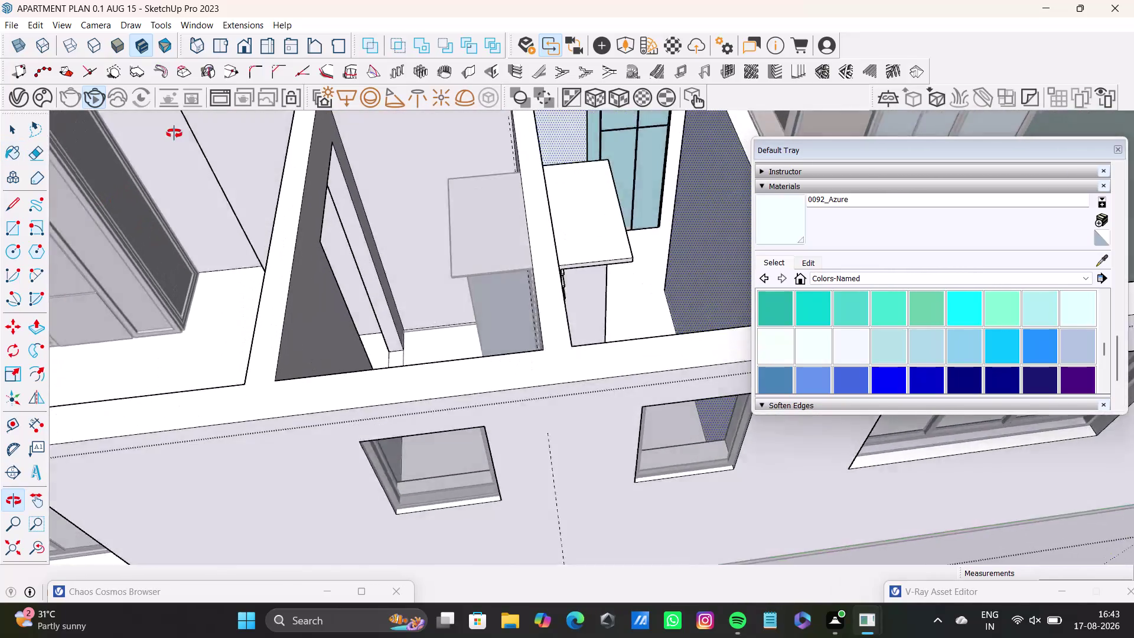
Choose the 0132_LightGray material from the materials list.
scroll(down, 3)
scroll(down, 3)
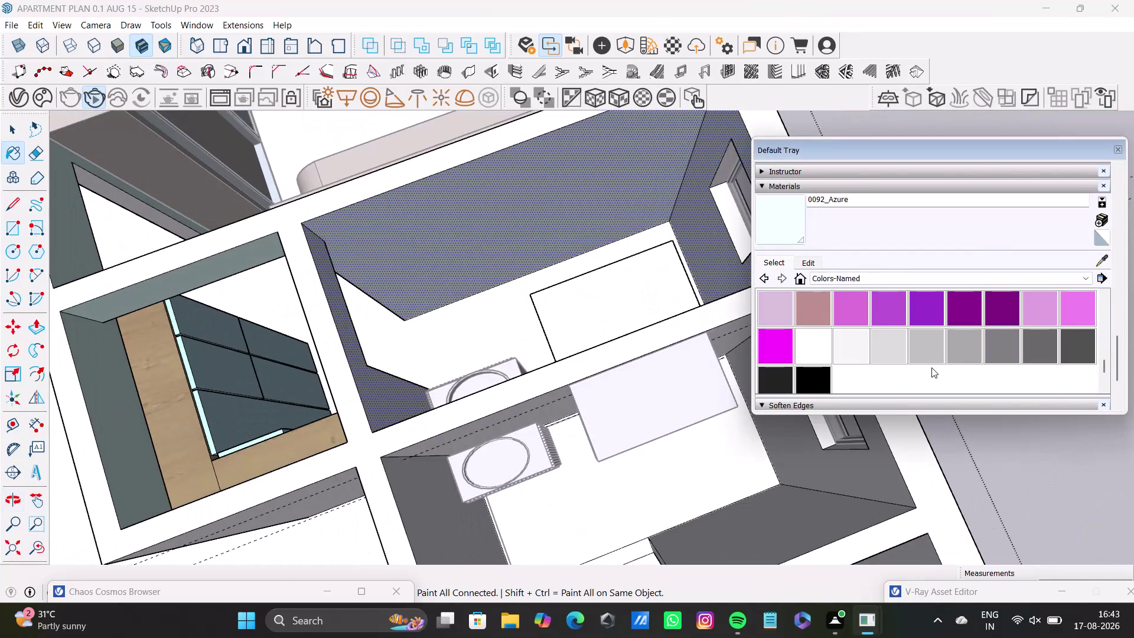
click(969, 340)
click(638, 161)
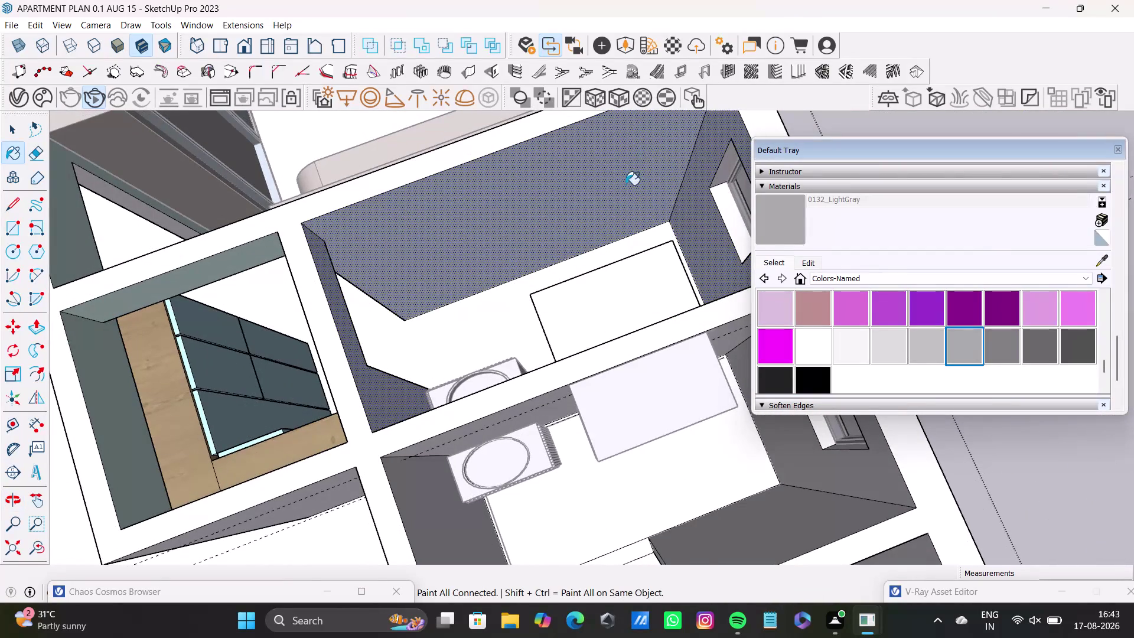
Orbit and zoom in close to the fluted vanity cabinet slats.
middle_drag(624, 251, 881, 292)
scroll(down, 3)
middle_drag(671, 315, 358, 246)
middle_drag(529, 264, 189, 209)
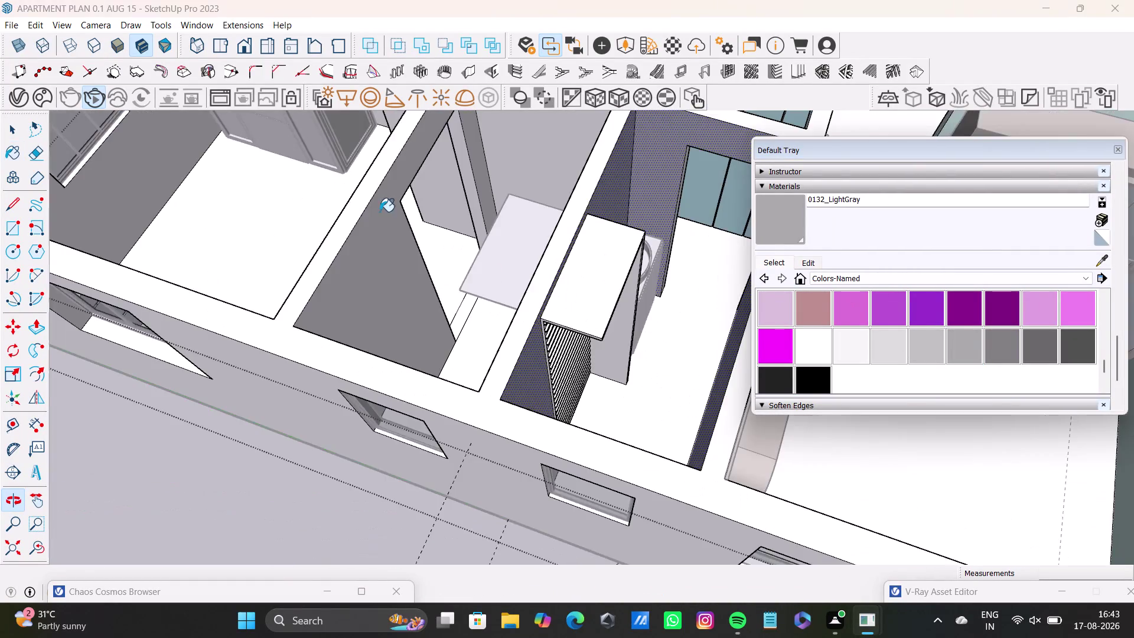
middle_drag(596, 280, 333, 225)
key(space)
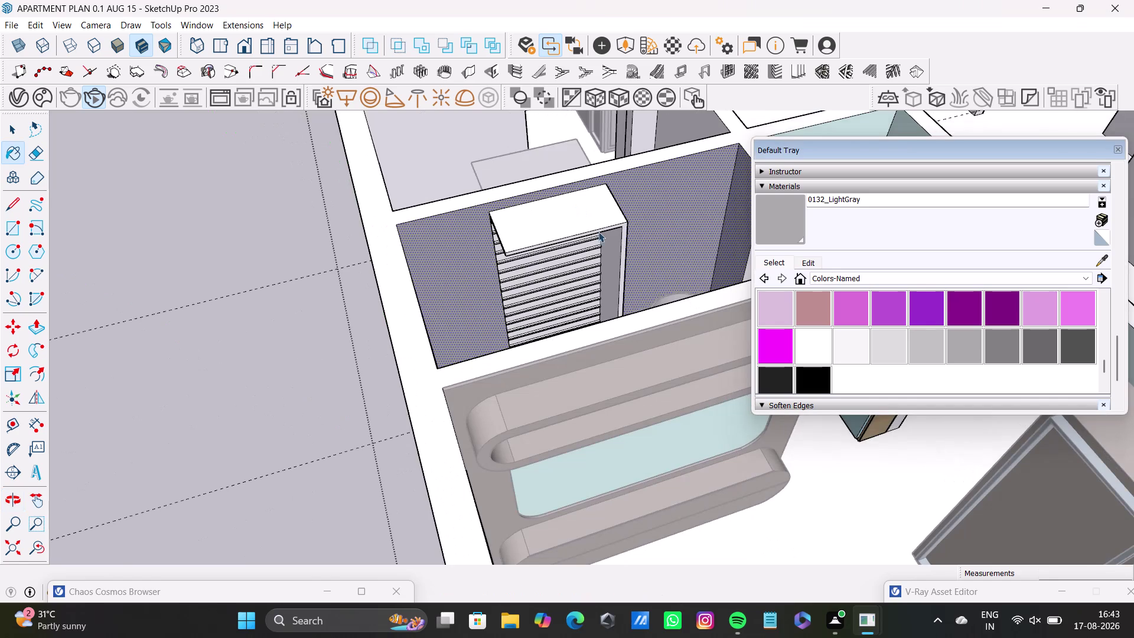
scroll(up, 3)
middle_drag(596, 238, 648, 175)
scroll(up, 3)
middle_drag(520, 196, 555, 273)
middle_drag(554, 274, 589, 290)
scroll(up, 3)
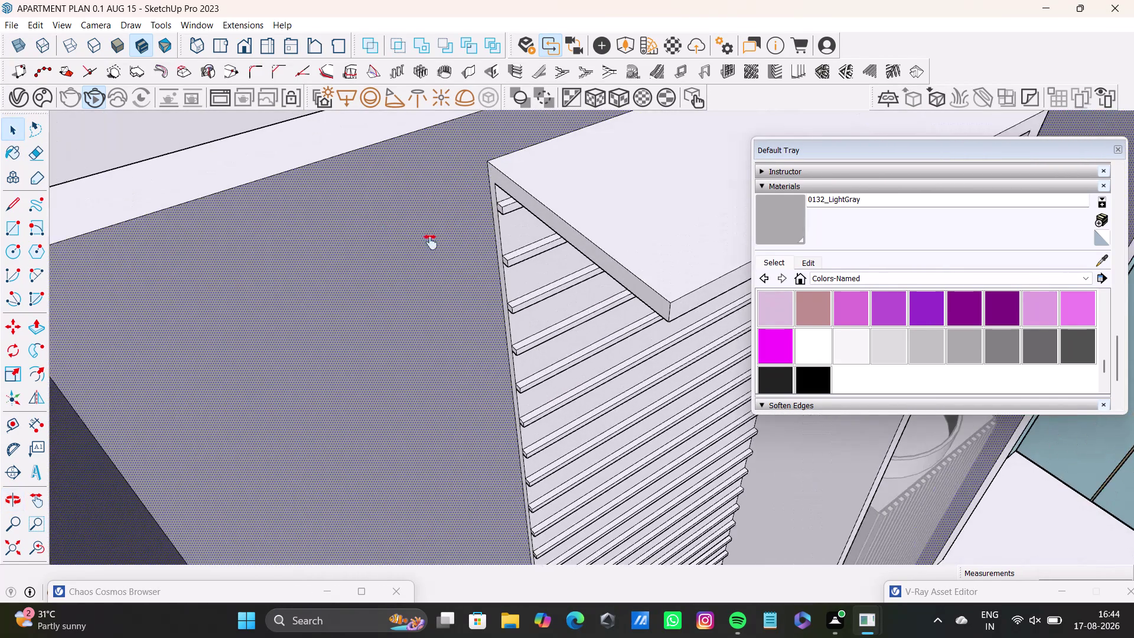
middle_drag(429, 240, 398, 300)
scroll(up, 3)
middle_drag(474, 317, 259, 214)
middle_drag(521, 273, 412, 315)
key(space)
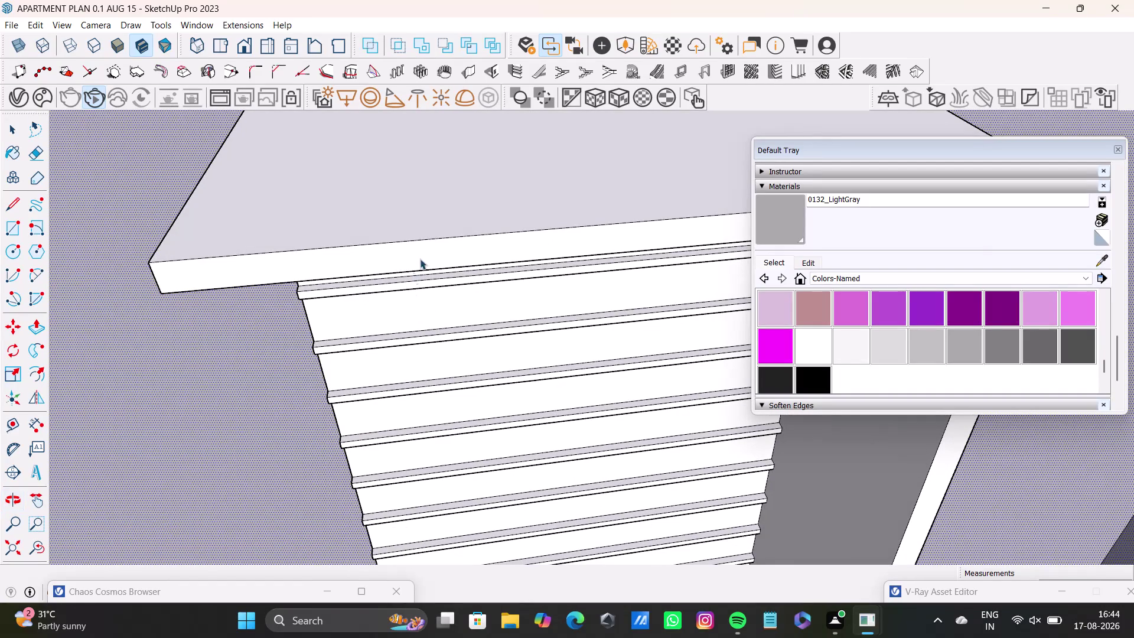
Start pulling the cabinet top's front face with Push/Pull, then cancel and return to Select.
click(419, 259)
key(p)
drag(420, 258, 420, 247)
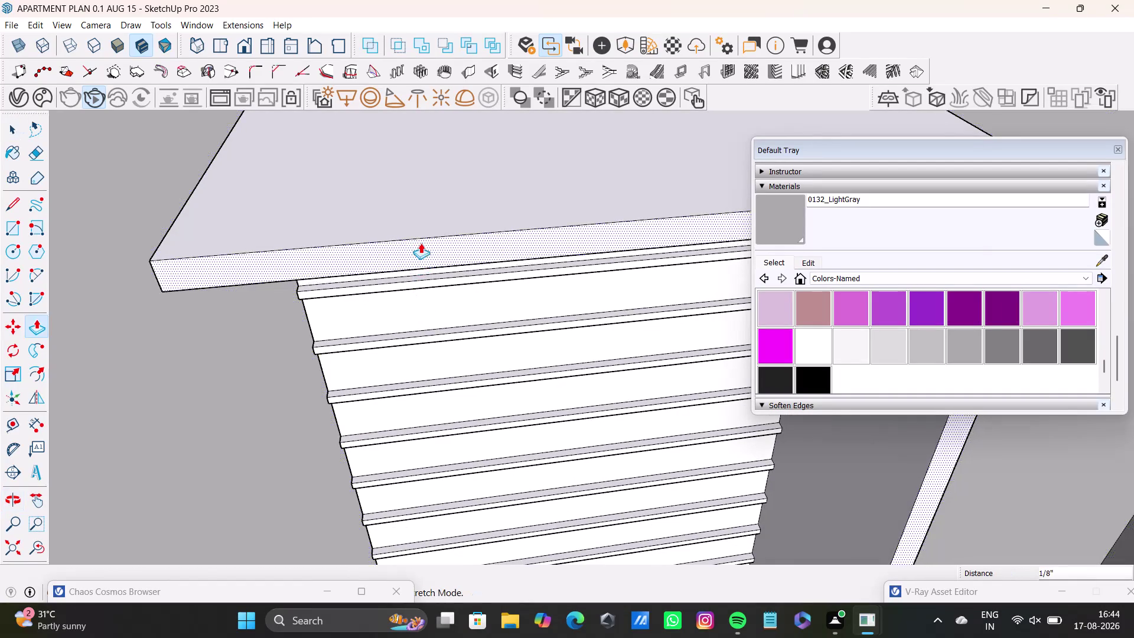
drag(421, 246, 409, 114)
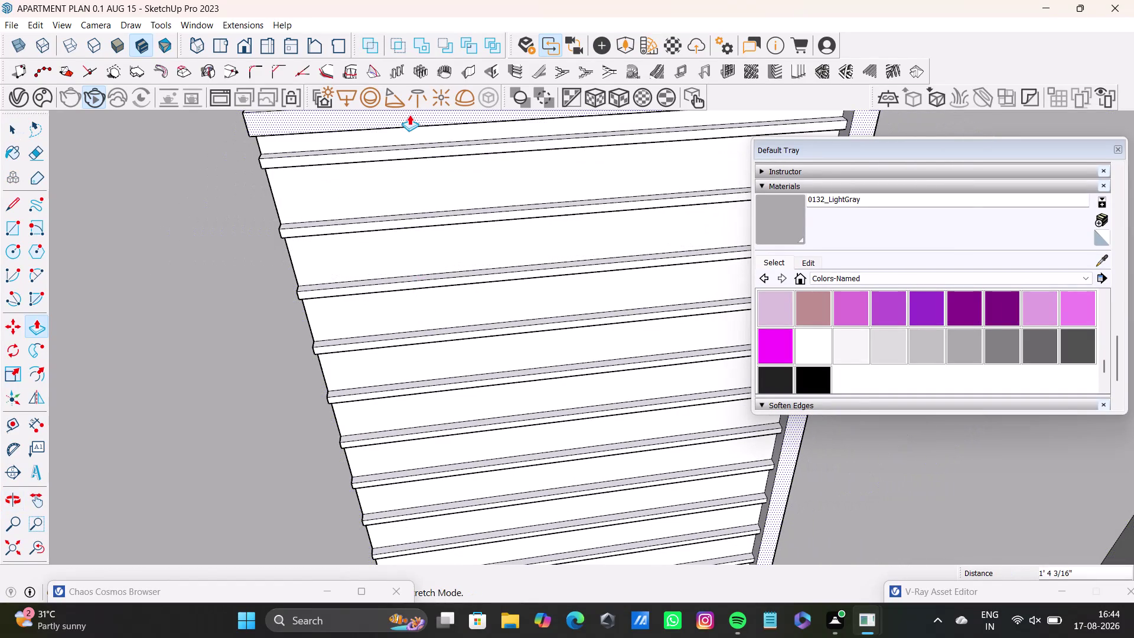
key(space)
middle_drag(458, 359, 440, 387)
key(space)
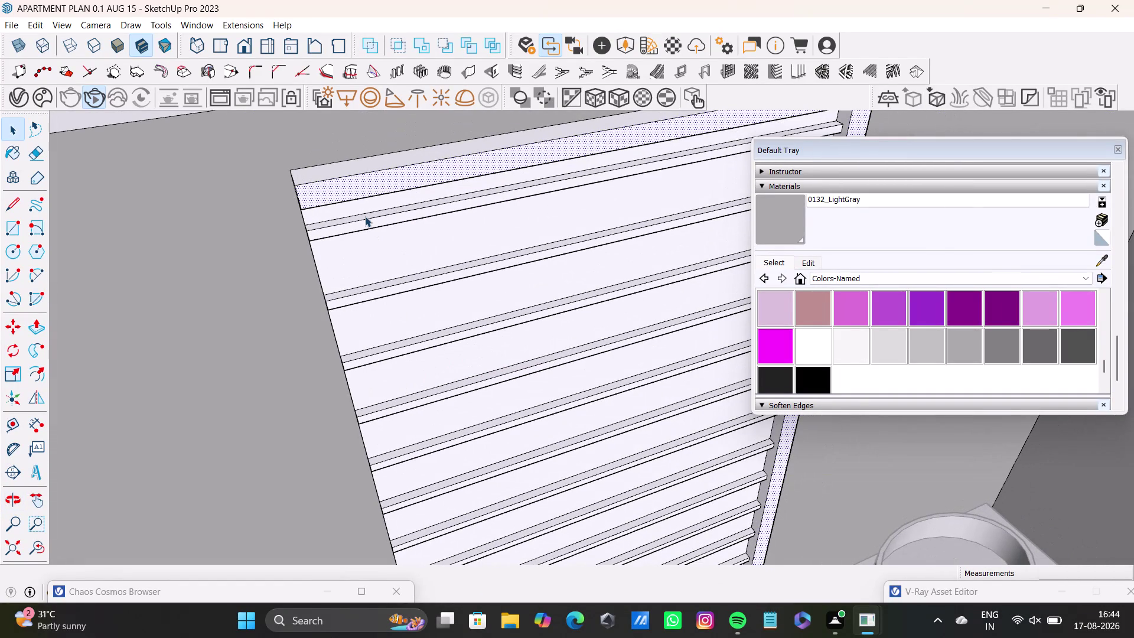
Select the upper gap strips between the vanity slats.
triple_click(367, 219)
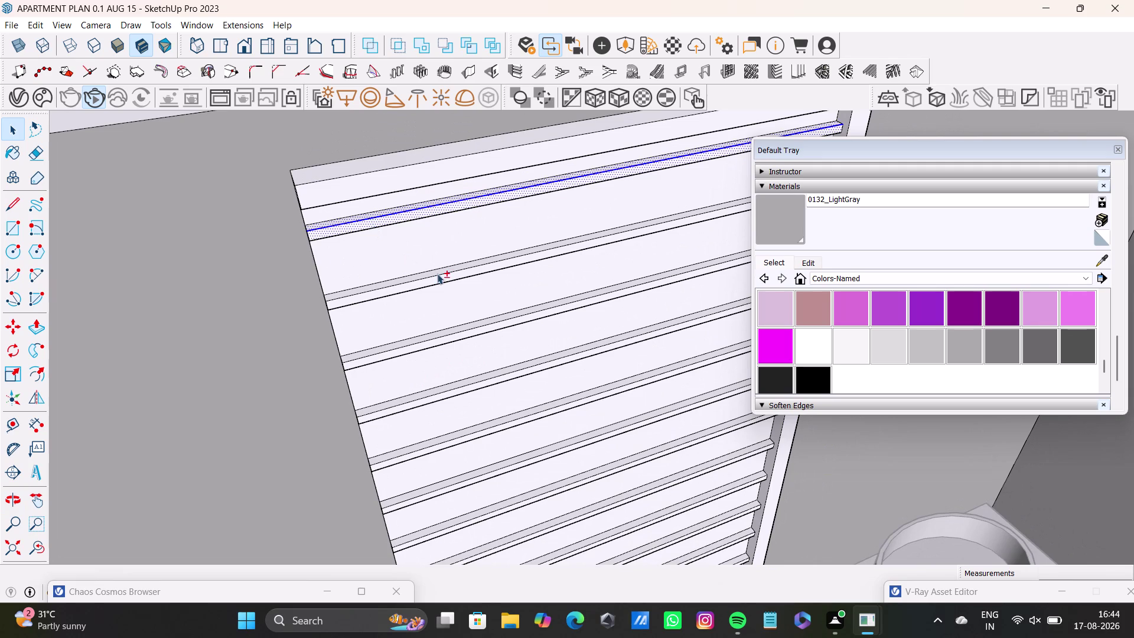
double_click(455, 277)
scroll(up, 3)
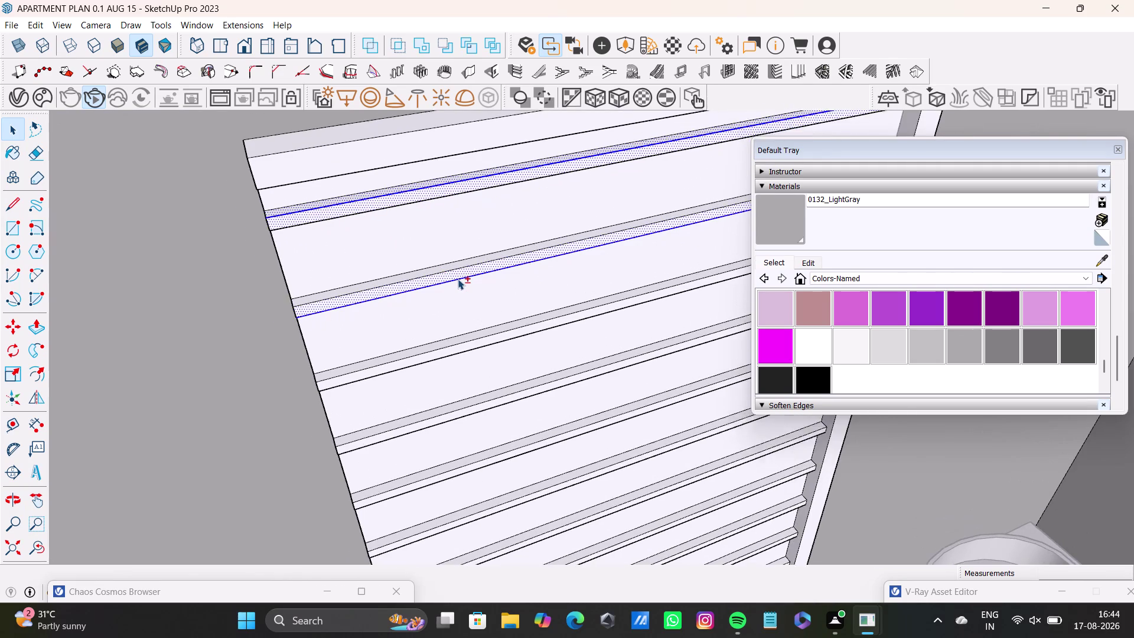
scroll(up, 3)
click(455, 258)
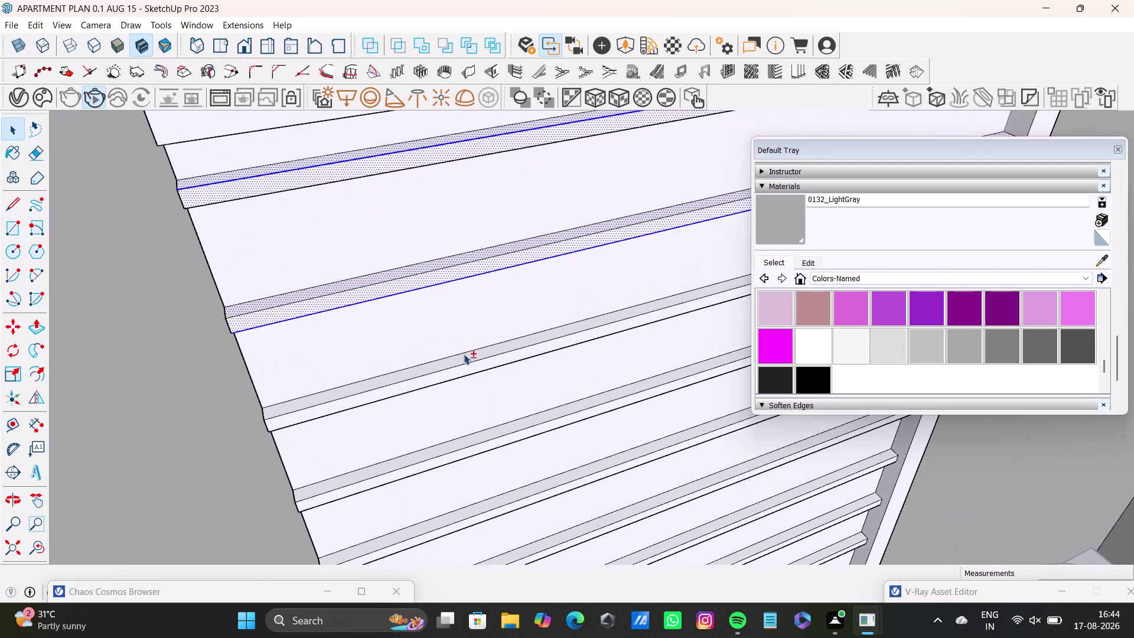
click(469, 358)
double_click(476, 368)
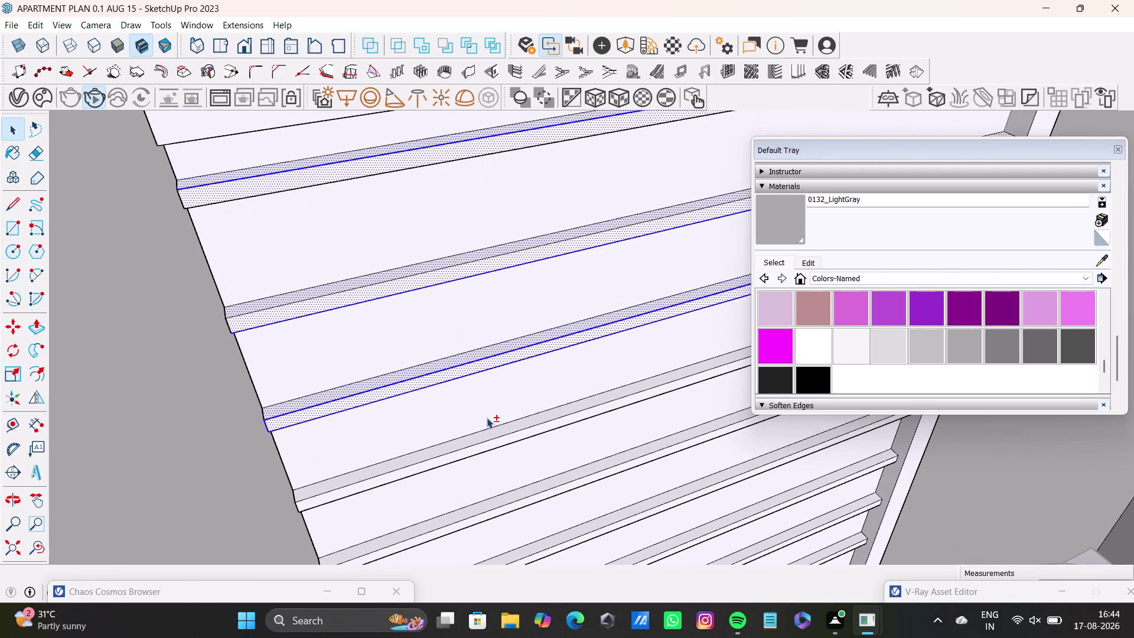
click(495, 432)
double_click(502, 441)
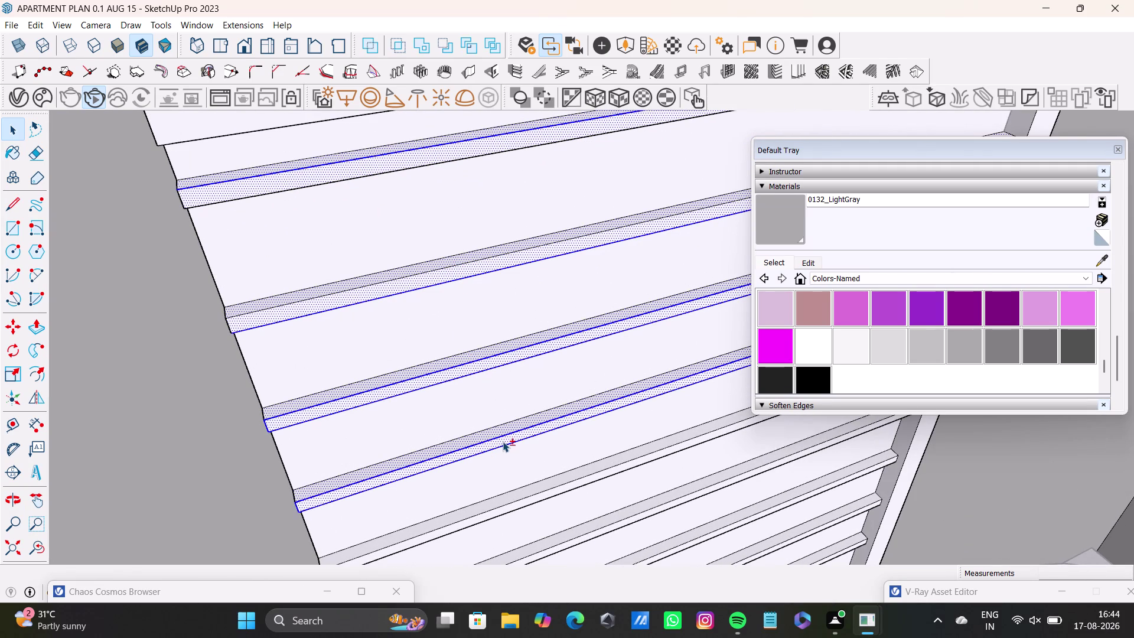
scroll(down, 3)
middle_drag(513, 442, 509, 296)
scroll(up, 3)
click(543, 363)
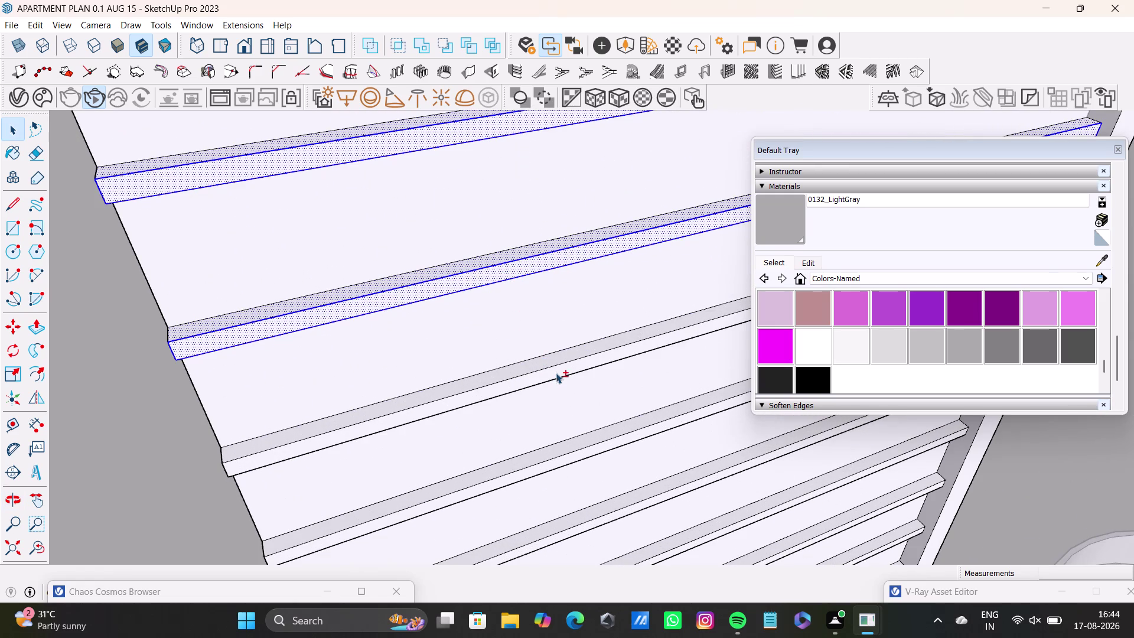
double_click(555, 373)
scroll(down, 3)
middle_drag(546, 414, 471, 286)
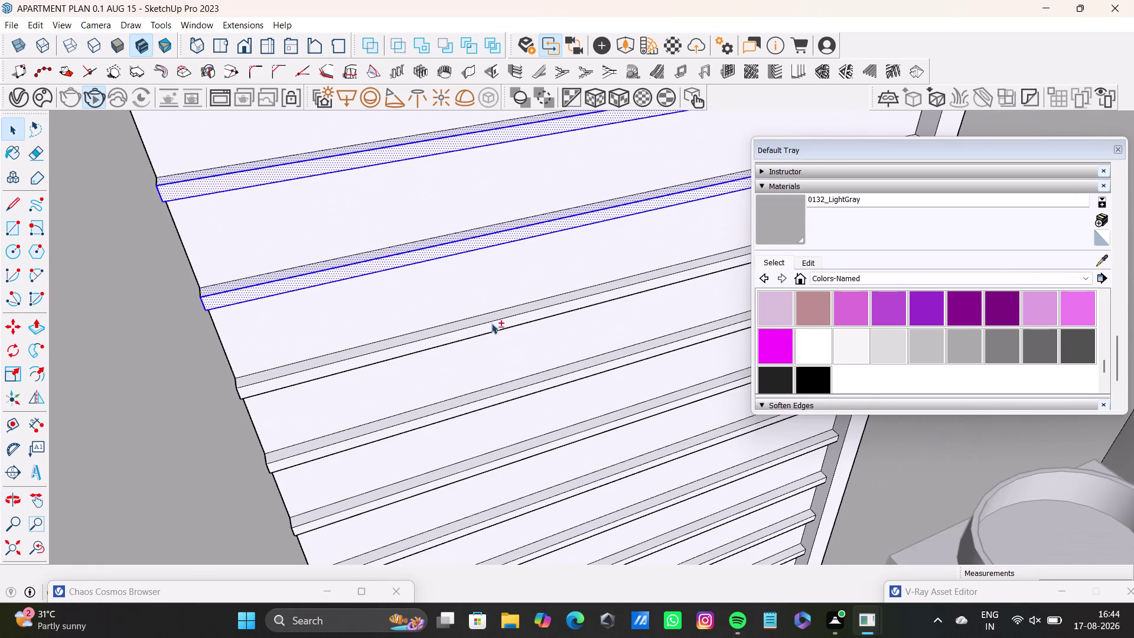
scroll(up, 3)
click(498, 315)
double_click(502, 330)
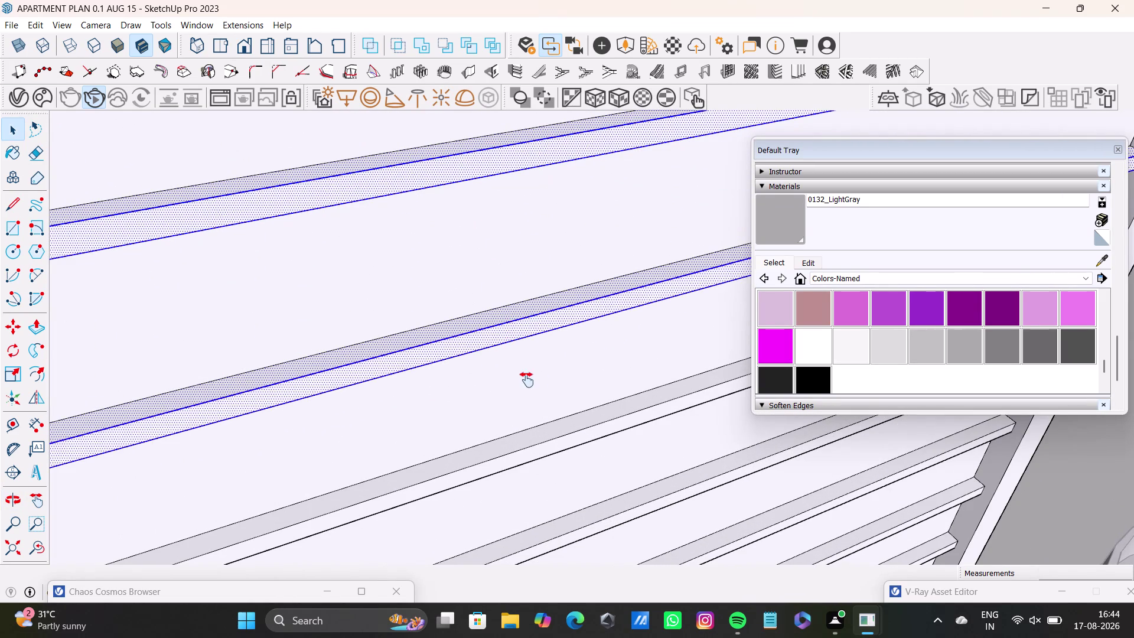
middle_drag(527, 384, 494, 287)
double_click(519, 340)
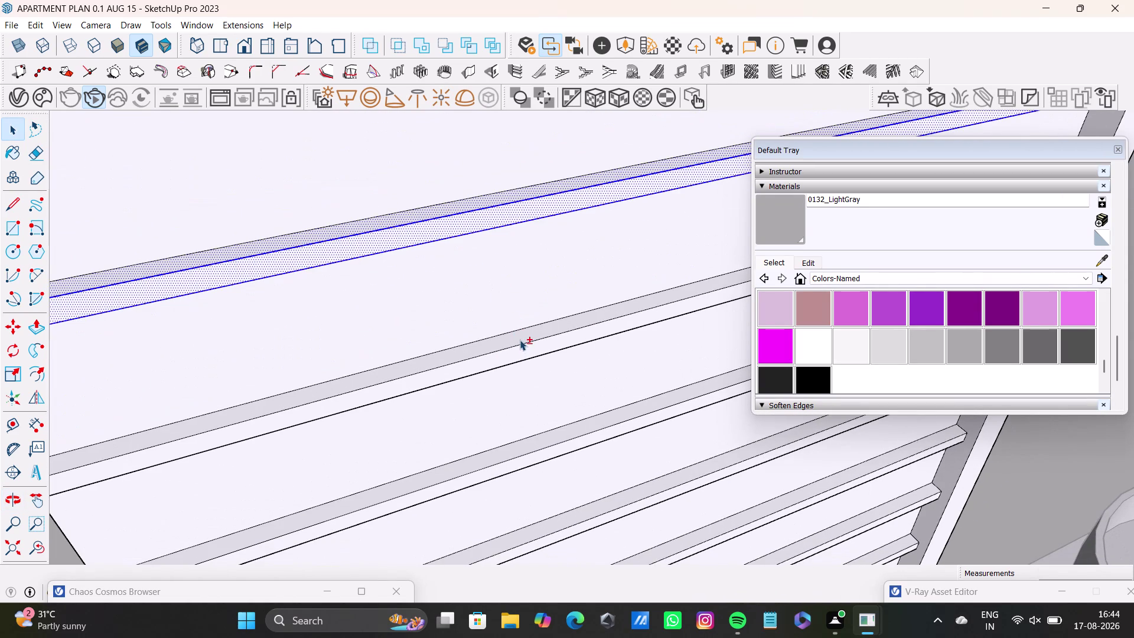
double_click(524, 348)
middle_drag(545, 436, 501, 359)
double_click(510, 365)
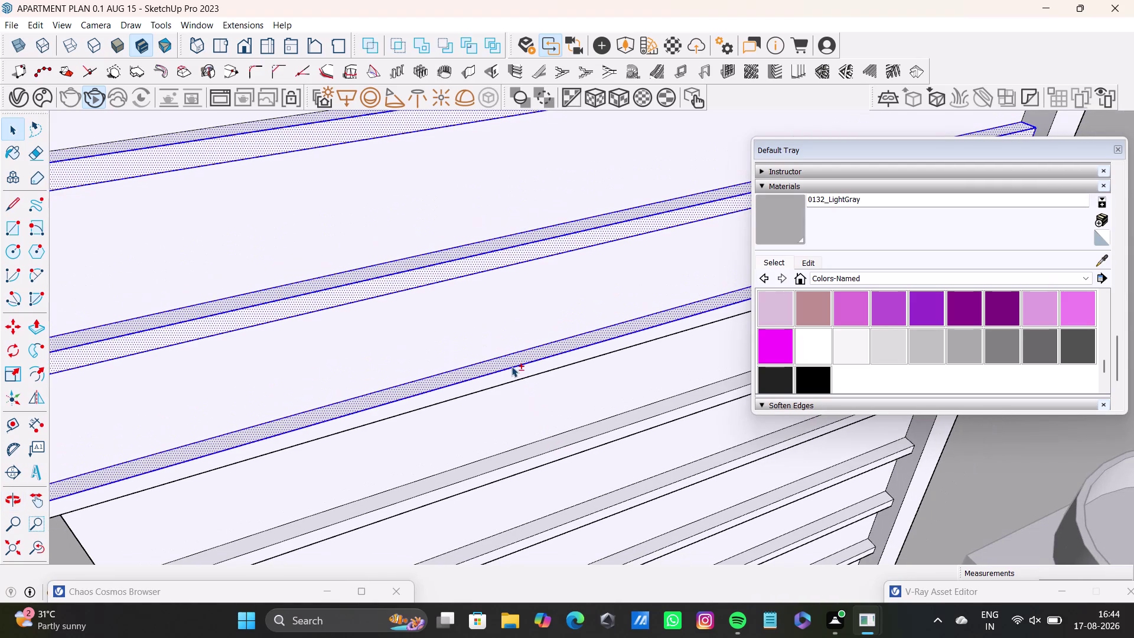
double_click(513, 371)
Extend the selection with the remaining gap strips further along the panel.
middle_drag(529, 402, 512, 276)
scroll(up, 3)
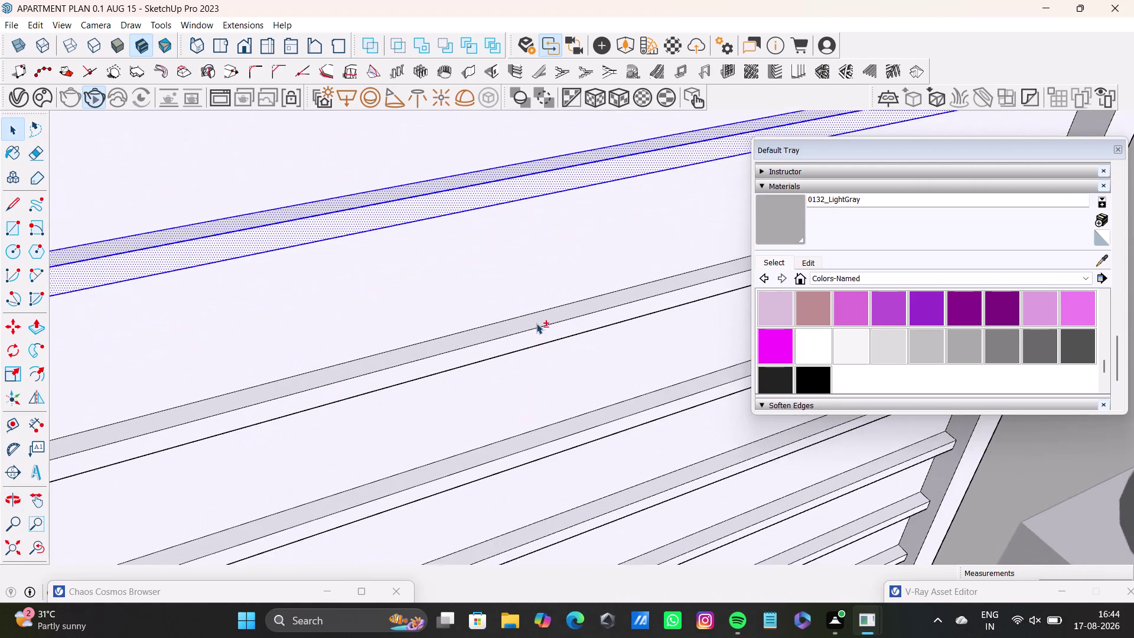
click(536, 323)
double_click(544, 339)
scroll(down, 3)
middle_drag(586, 362, 551, 308)
scroll(up, 3)
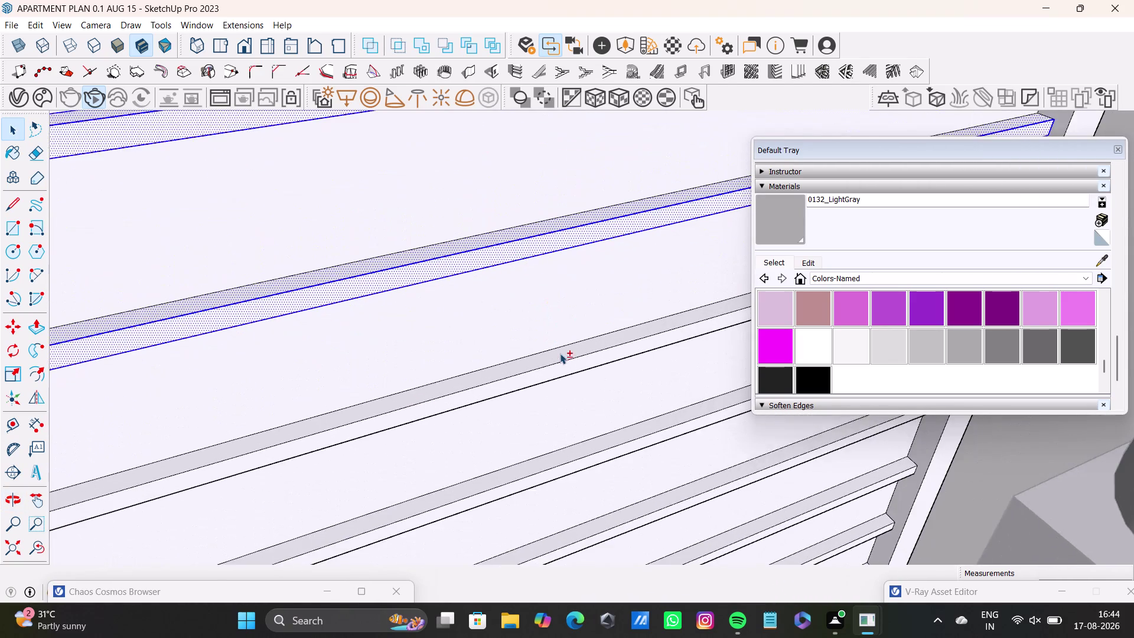
scroll(up, 3)
click(560, 358)
click(567, 376)
scroll(down, 3)
middle_drag(567, 378, 518, 252)
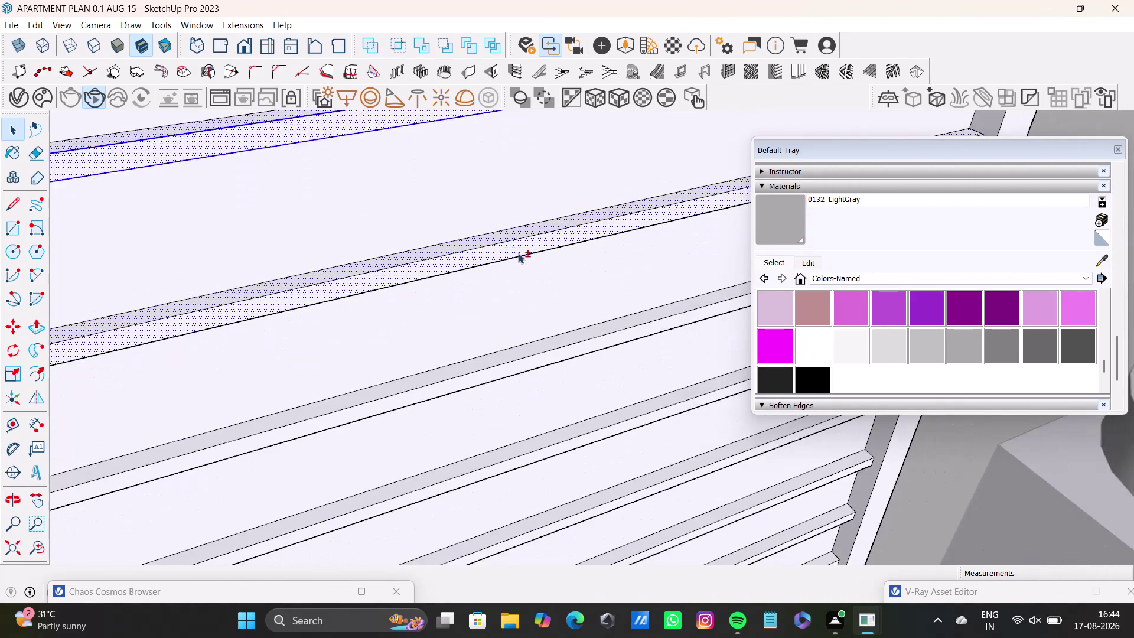
scroll(up, 3)
click(551, 353)
click(558, 370)
middle_drag(581, 389, 529, 256)
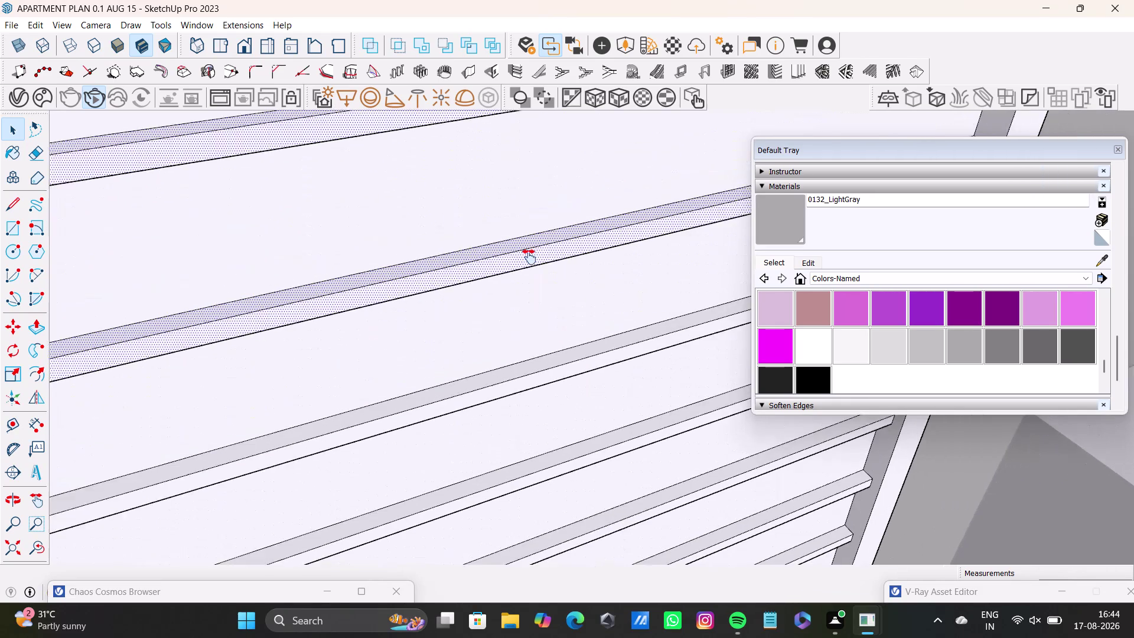
click(550, 325)
click(555, 340)
middle_drag(575, 345, 544, 234)
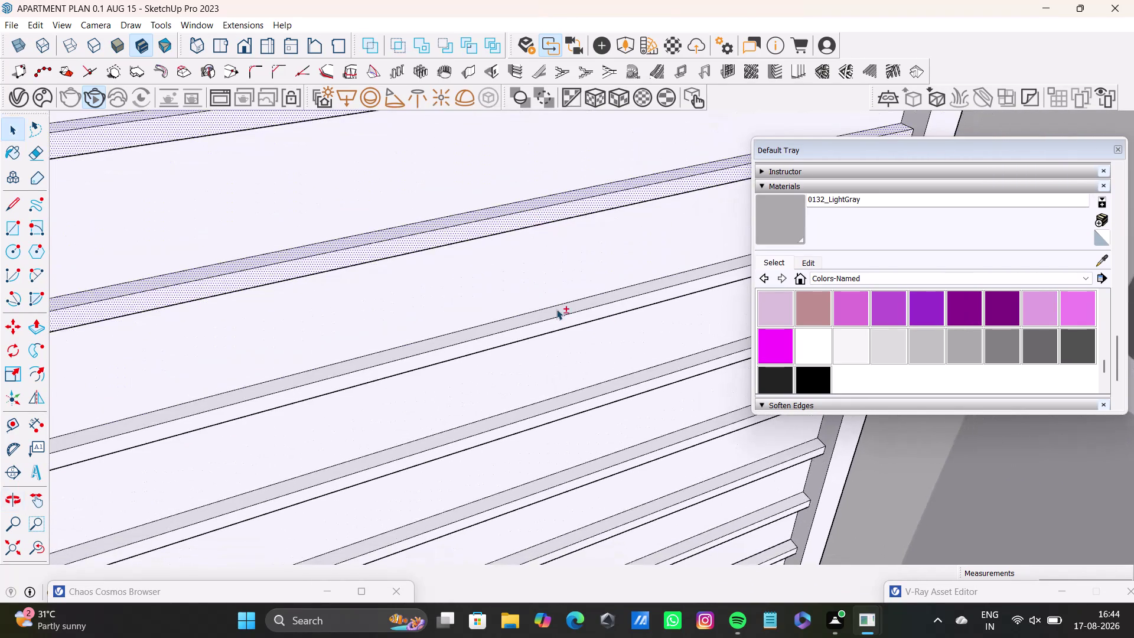
click(556, 310)
click(564, 320)
middle_drag(573, 328, 526, 190)
scroll(up, 3)
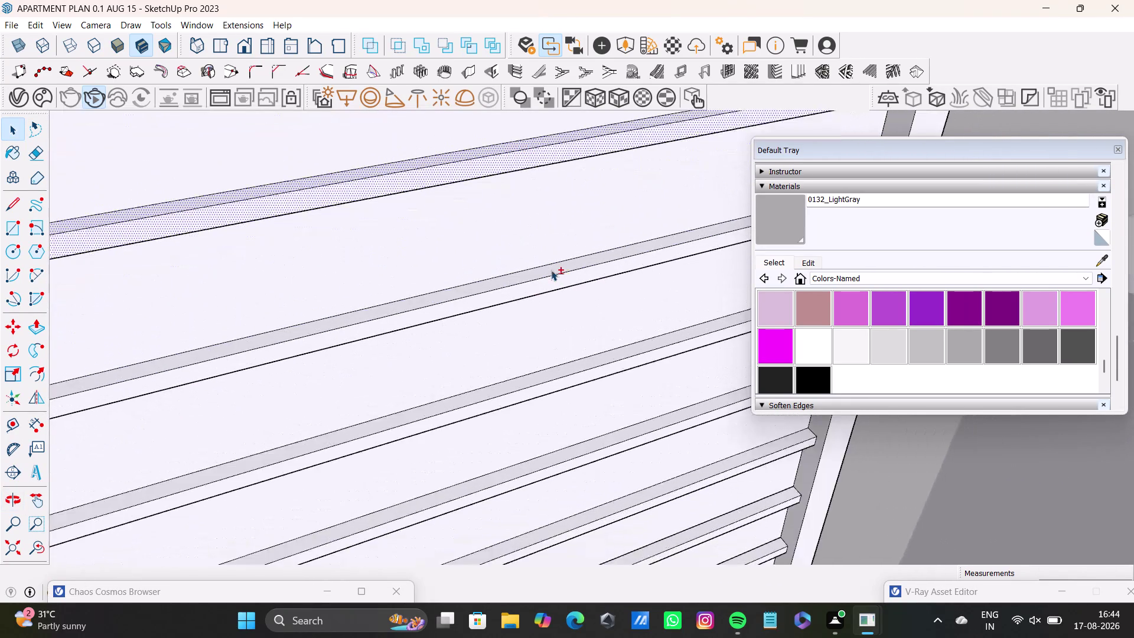
click(551, 270)
click(559, 285)
middle_drag(562, 293, 494, 154)
click(528, 261)
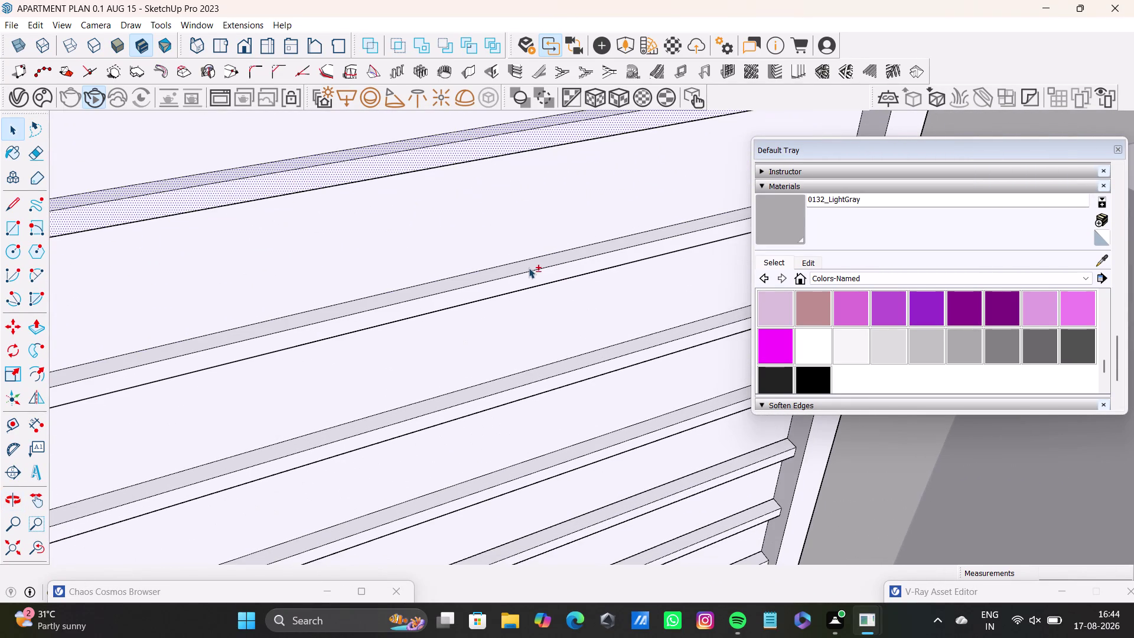
click(534, 276)
middle_drag(539, 294, 490, 165)
scroll(up, 3)
click(526, 248)
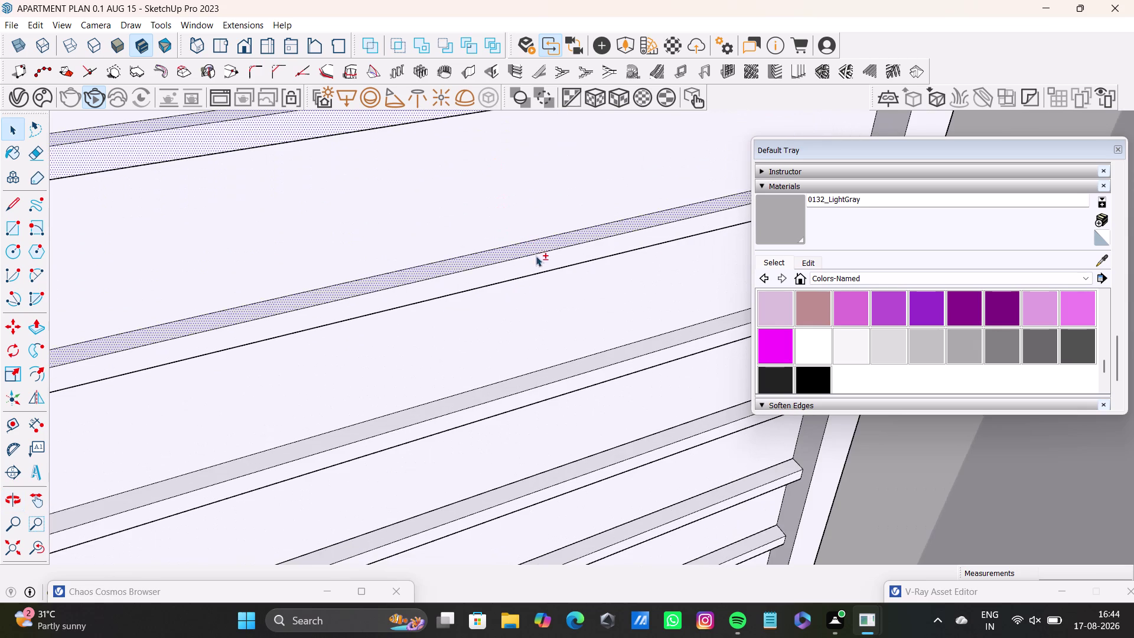
click(539, 264)
Add the middle horizontal slats to the selection.
middle_drag(556, 283, 511, 163)
click(534, 256)
click(547, 271)
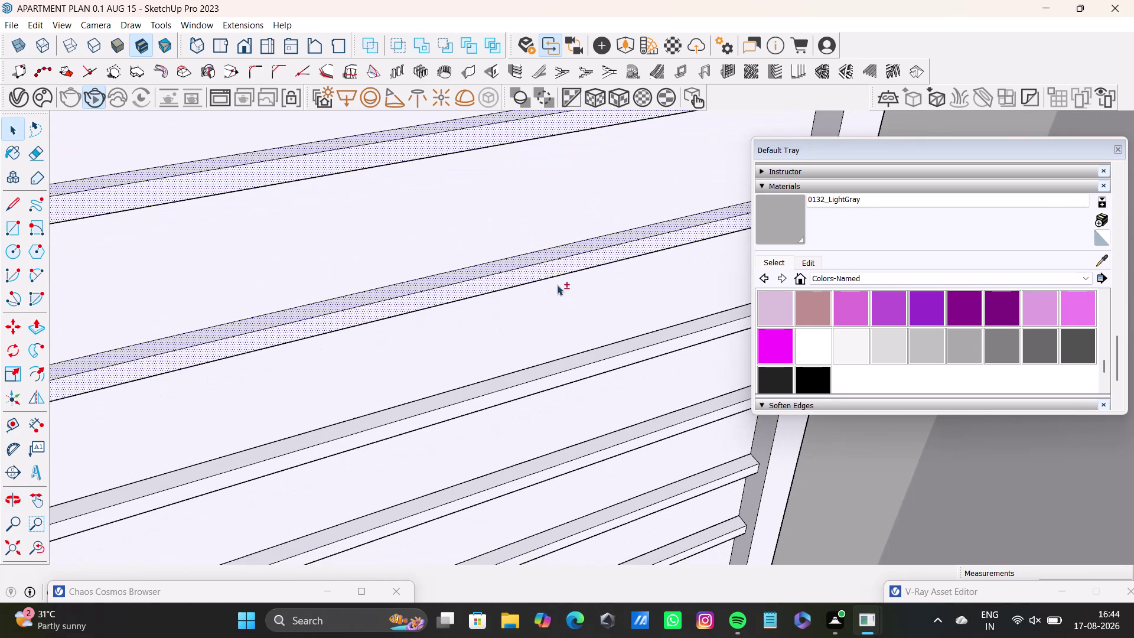
middle_drag(557, 285, 514, 161)
click(540, 257)
click(547, 269)
click(547, 256)
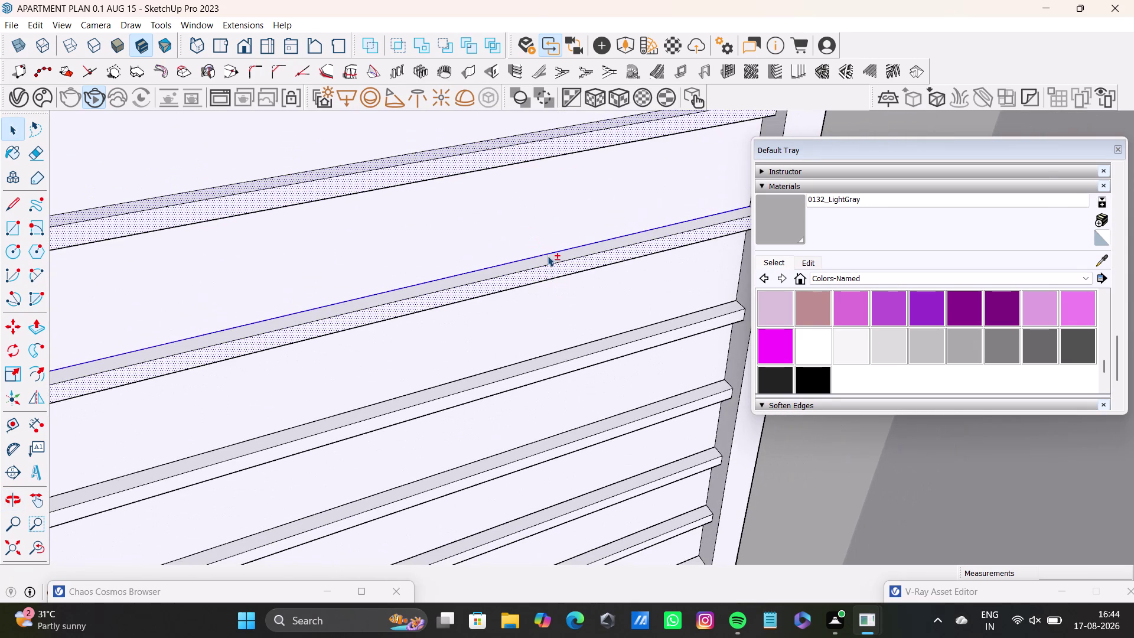
click(550, 260)
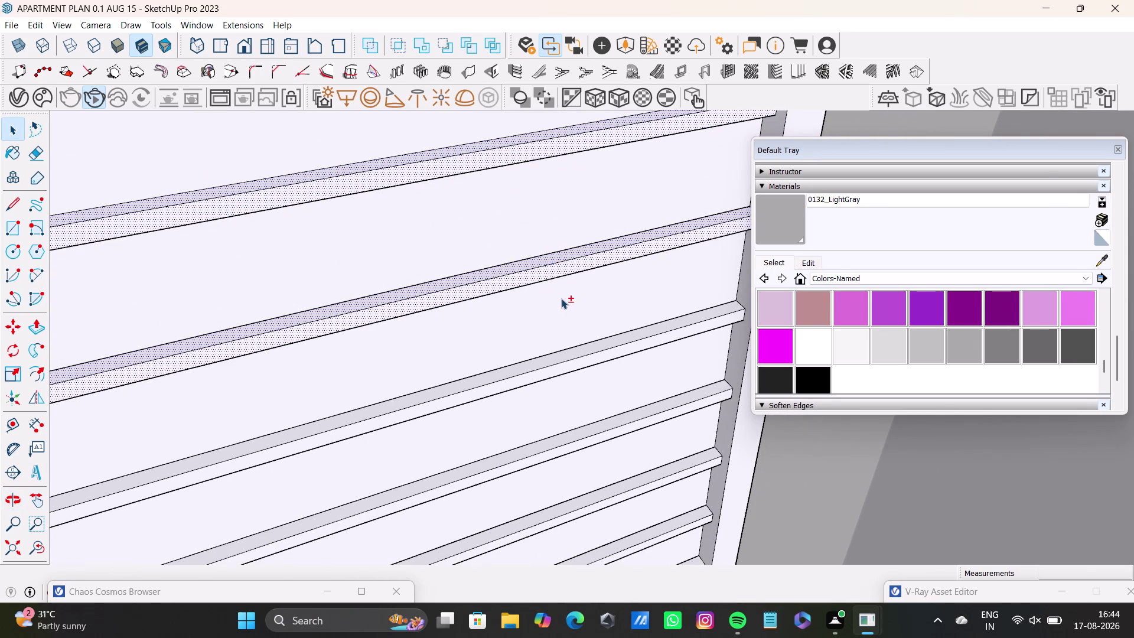
scroll(down, 3)
middle_drag(557, 294, 523, 164)
scroll(up, 3)
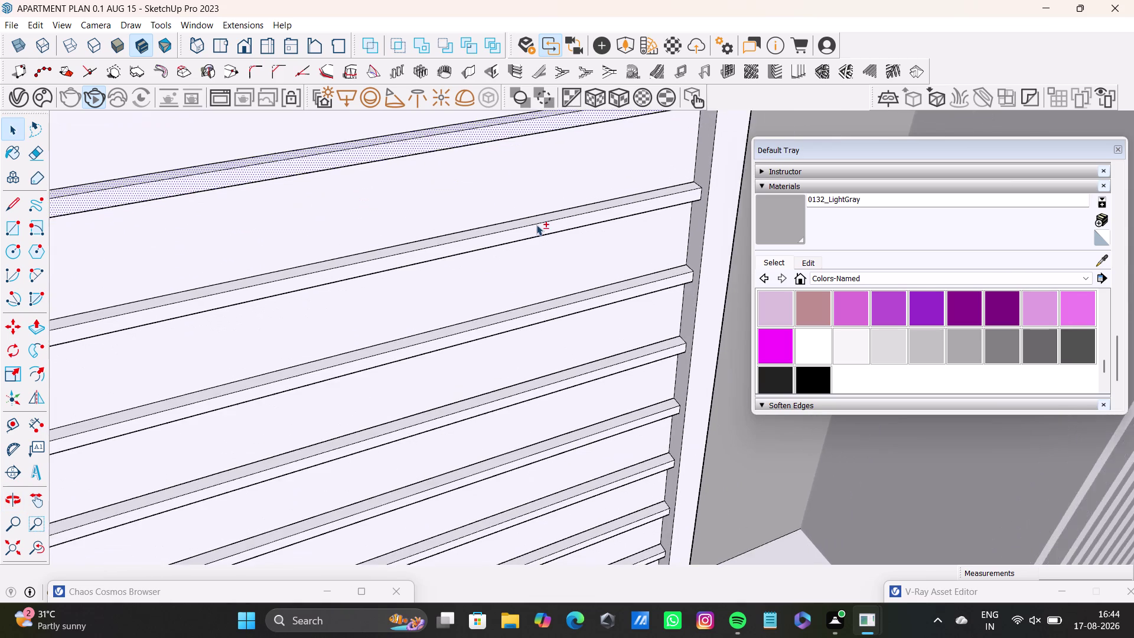
scroll(up, 3)
click(544, 215)
click(549, 231)
middle_drag(562, 256, 534, 180)
scroll(up, 3)
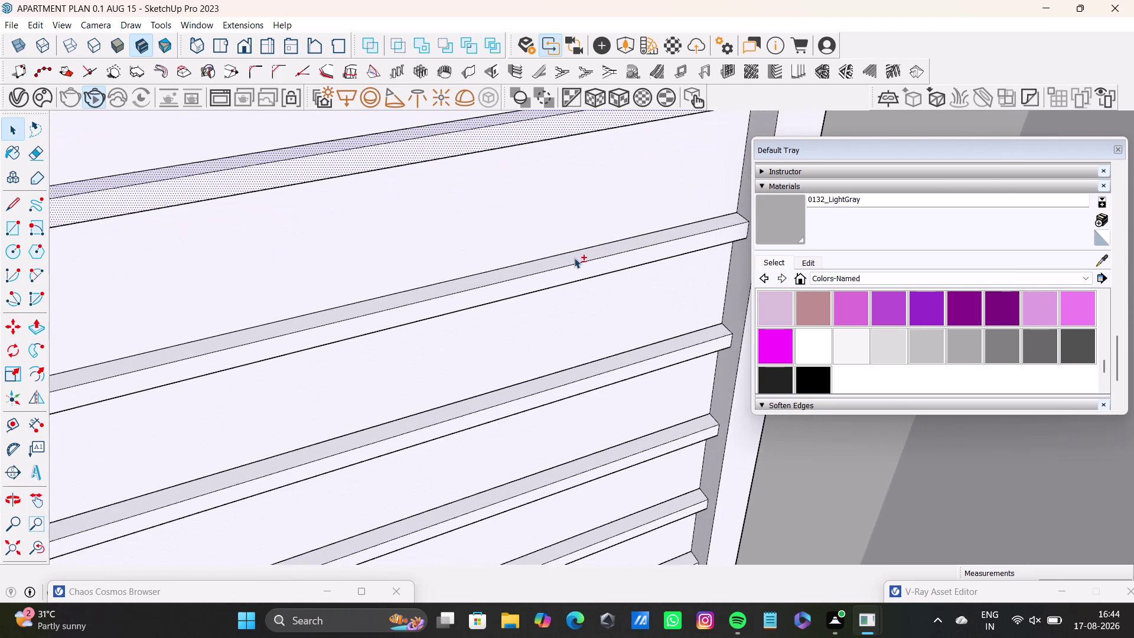
click(573, 264)
click(582, 264)
click(582, 255)
click(587, 270)
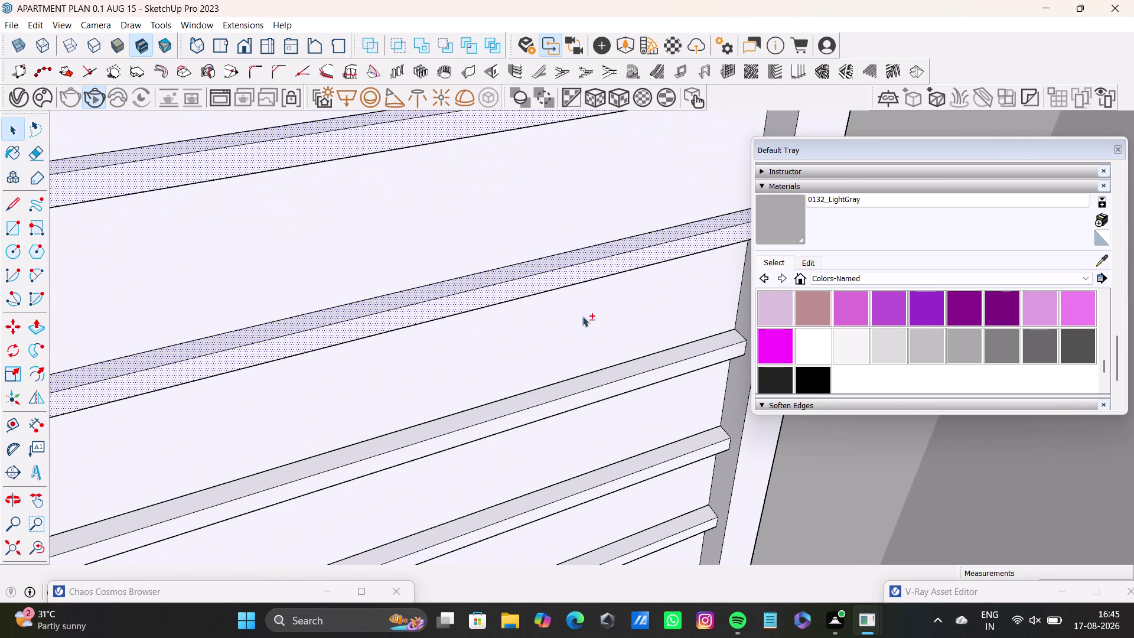
middle_drag(582, 312, 539, 203)
scroll(up, 3)
click(662, 237)
click(669, 253)
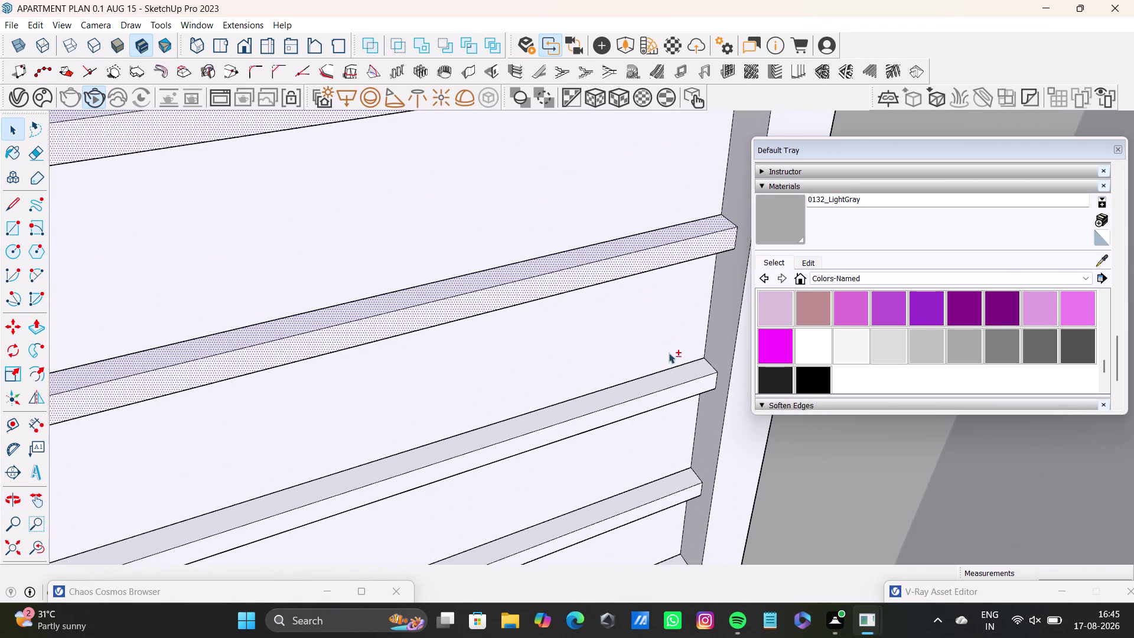
click(676, 371)
click(686, 396)
click(686, 388)
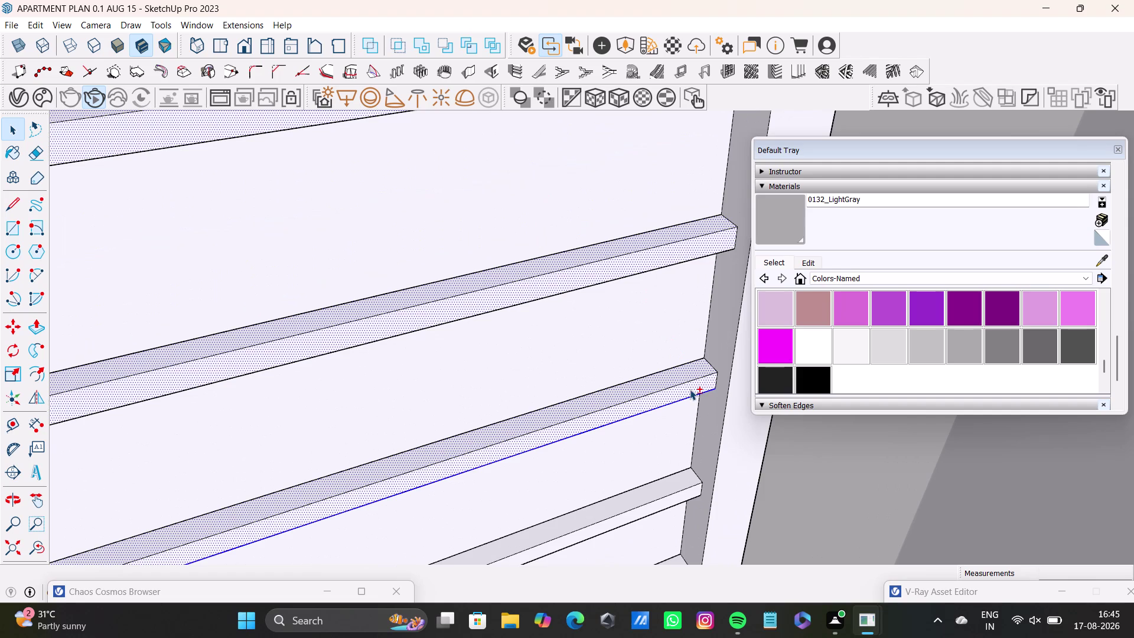
Add the bottom slats, down to the lowest one, to the selection.
middle_drag(687, 403, 652, 178)
click(636, 265)
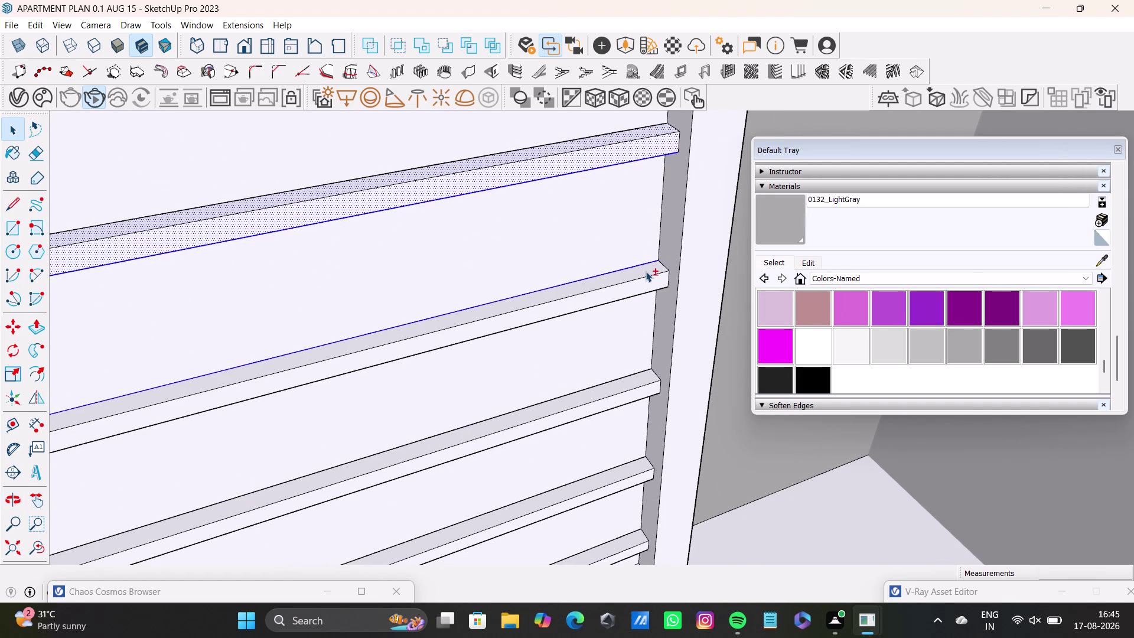
click(645, 271)
click(645, 282)
click(626, 388)
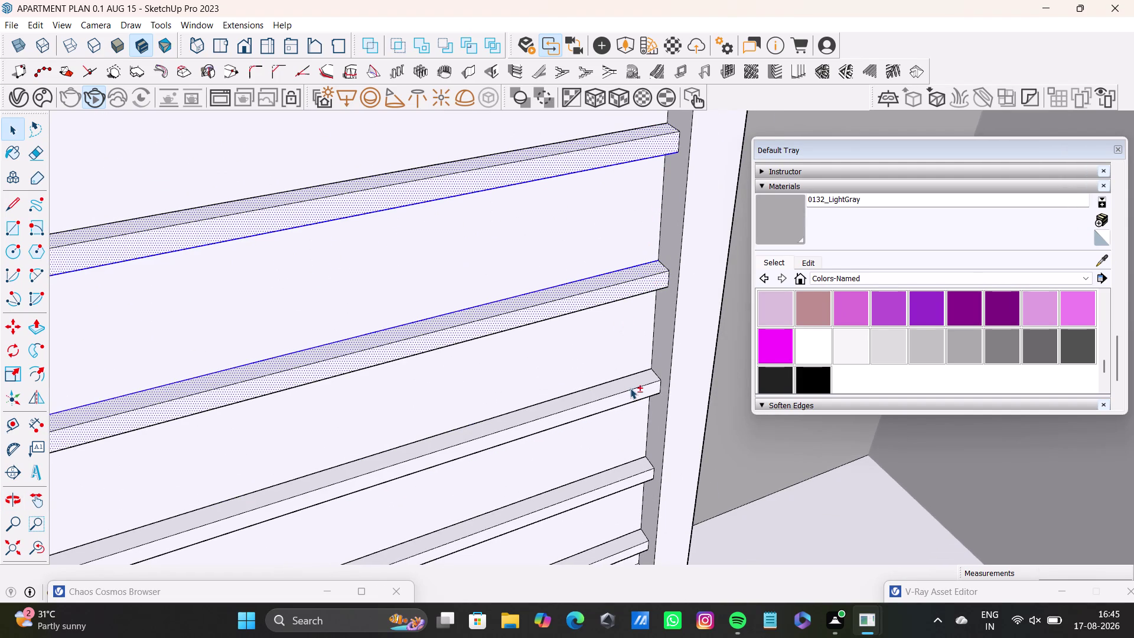
click(639, 393)
middle_drag(642, 395, 625, 271)
scroll(up, 3)
click(621, 353)
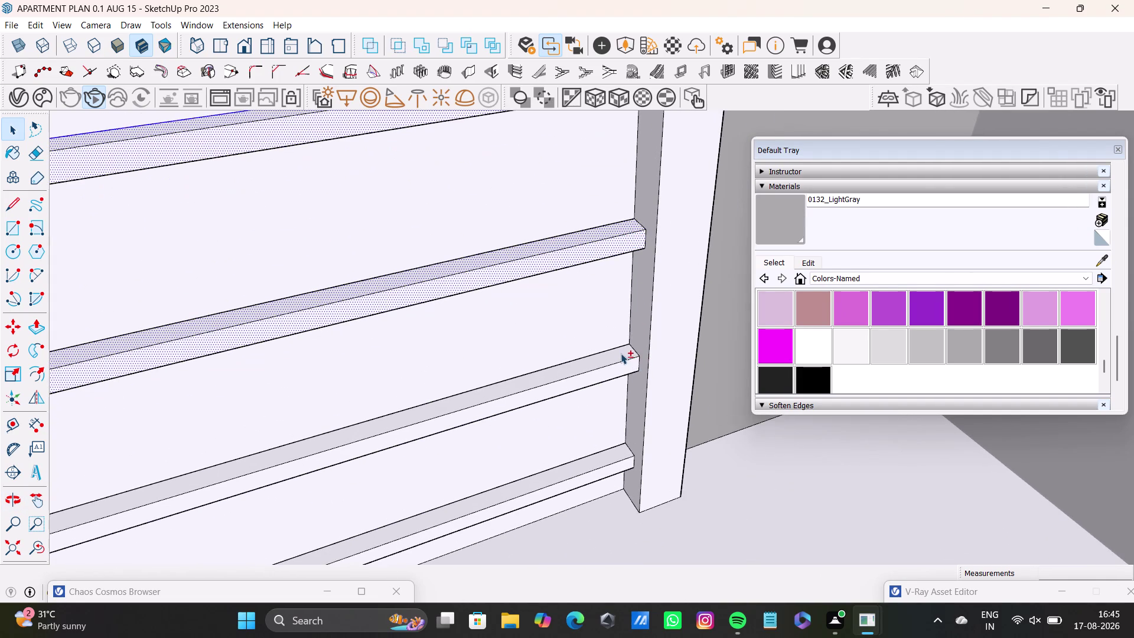
click(623, 368)
middle_drag(634, 383, 627, 289)
click(610, 373)
click(611, 381)
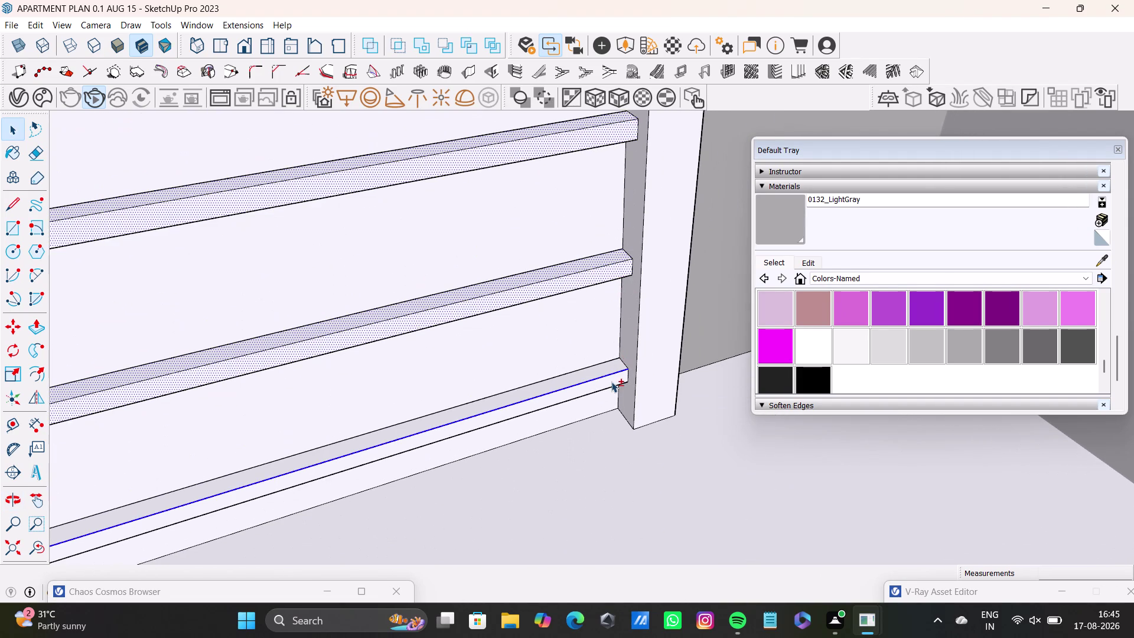
click(610, 364)
Paint the selected horizontal slats with the 0035_Tan material.
scroll(down, 3)
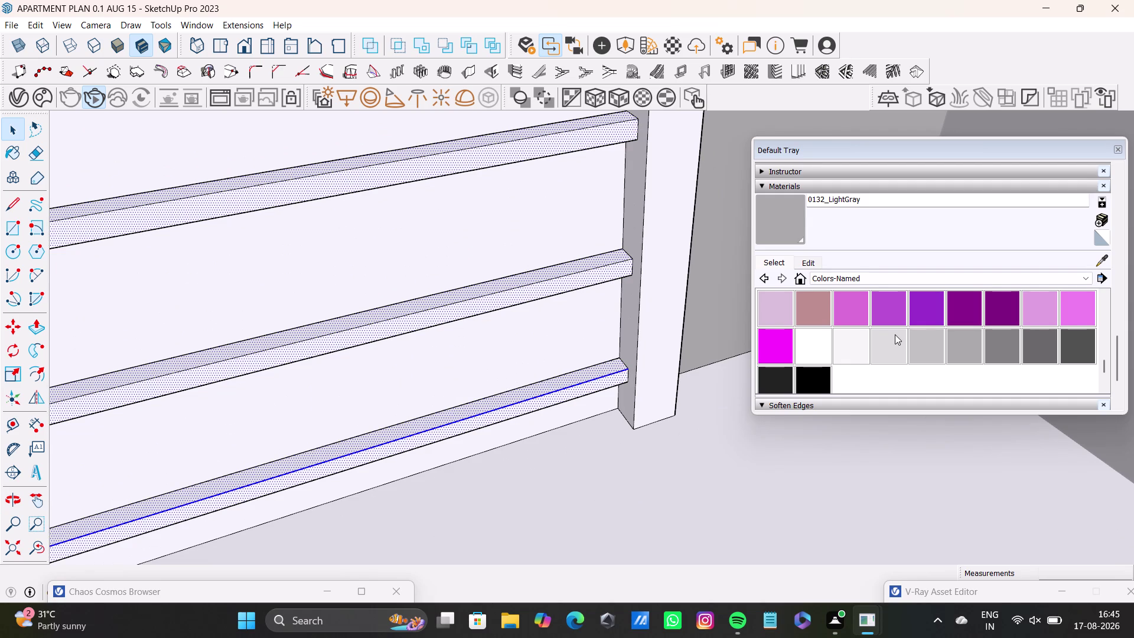
scroll(up, 3)
scroll(up, 3)
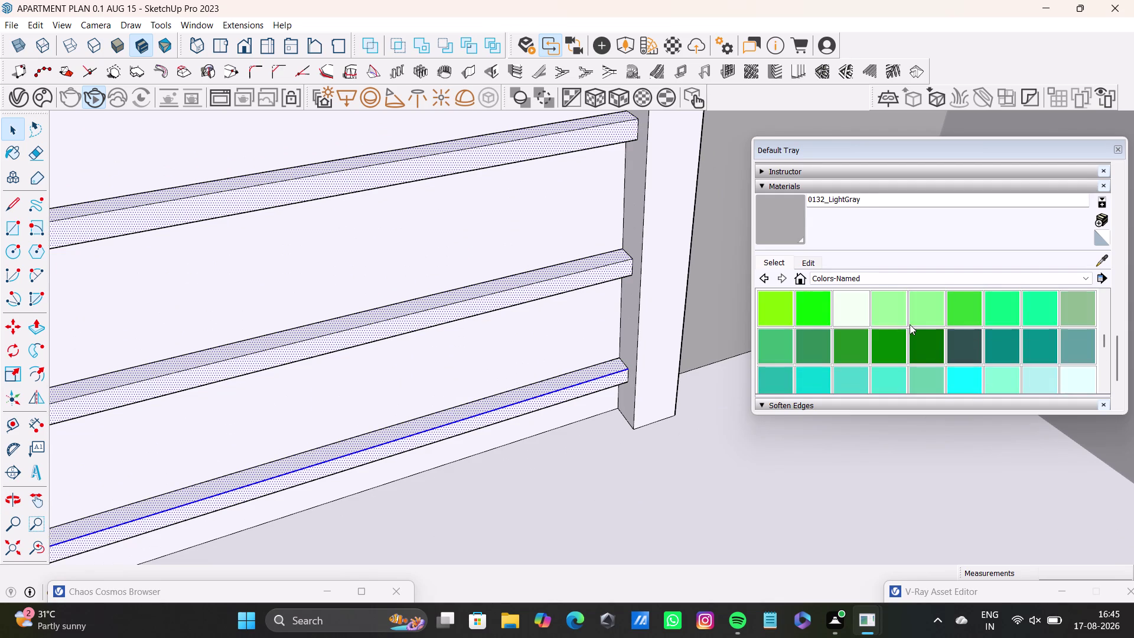
scroll(up, 3)
scroll(up, 3)
scroll(up, 3)
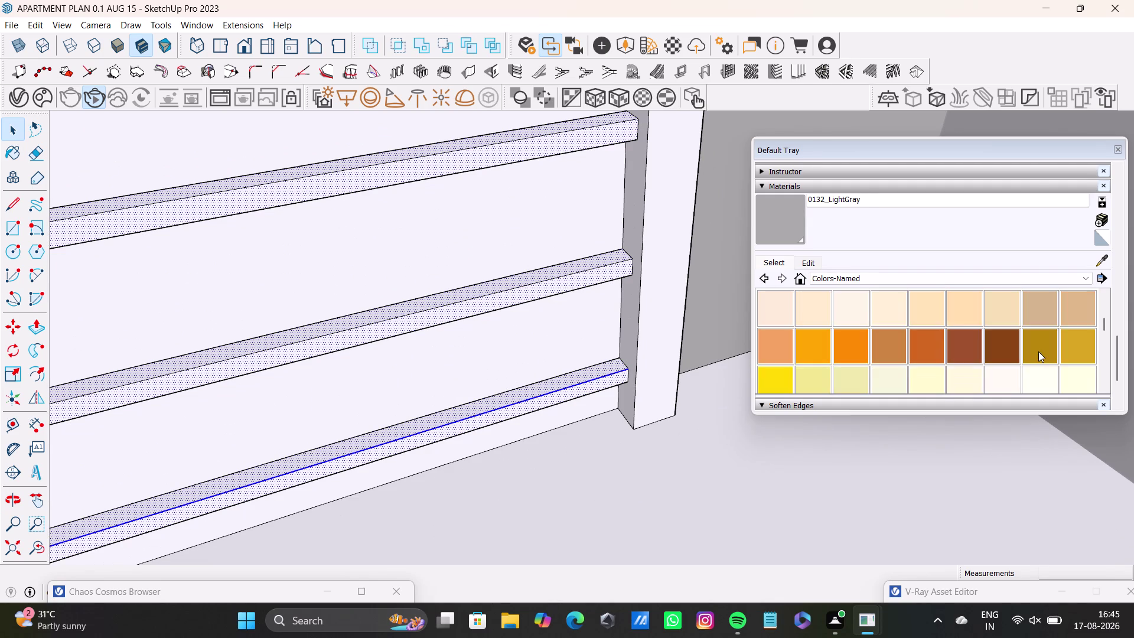
scroll(up, 3)
scroll(down, 3)
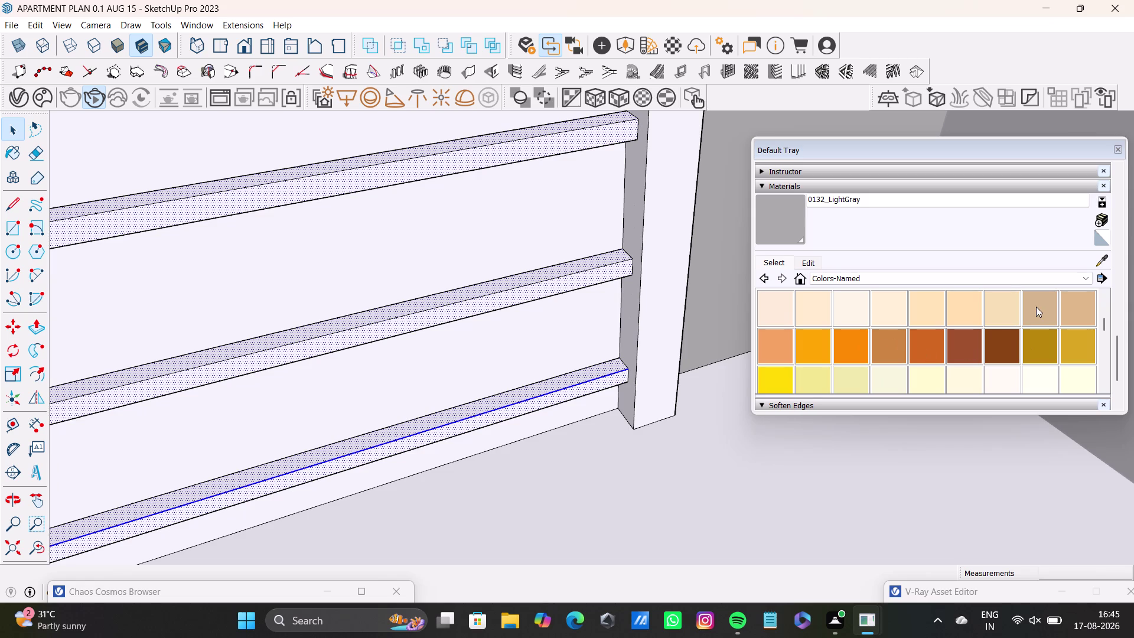
click(1037, 305)
click(567, 271)
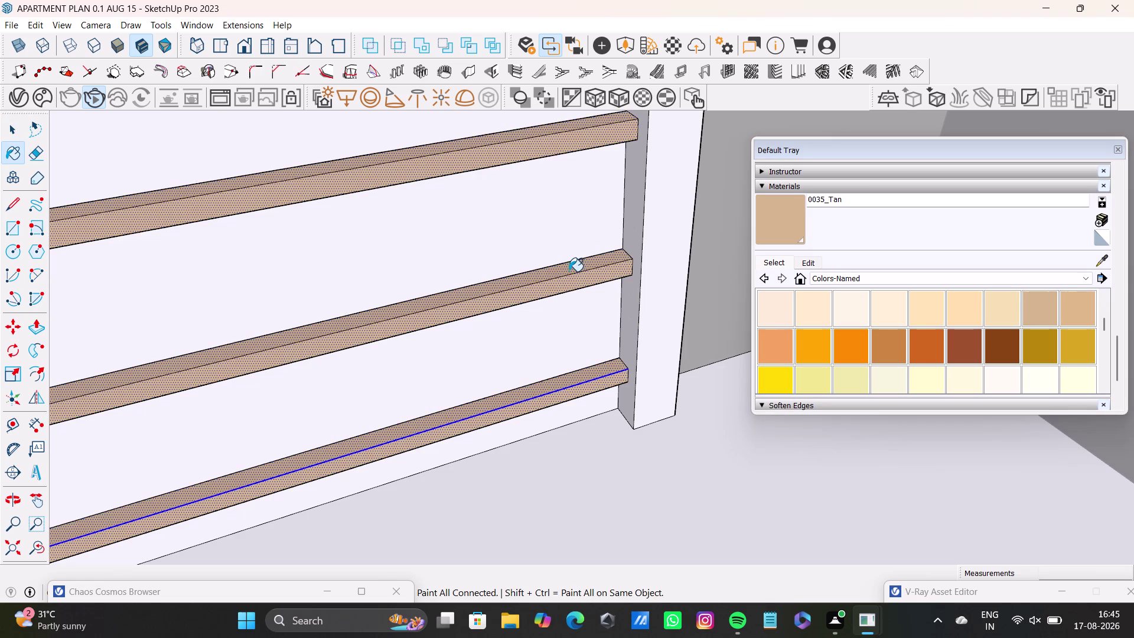
Zoom out to view the whole apartment model with the Select tool active.
scroll(down, 3)
middle_drag(569, 247, 566, 293)
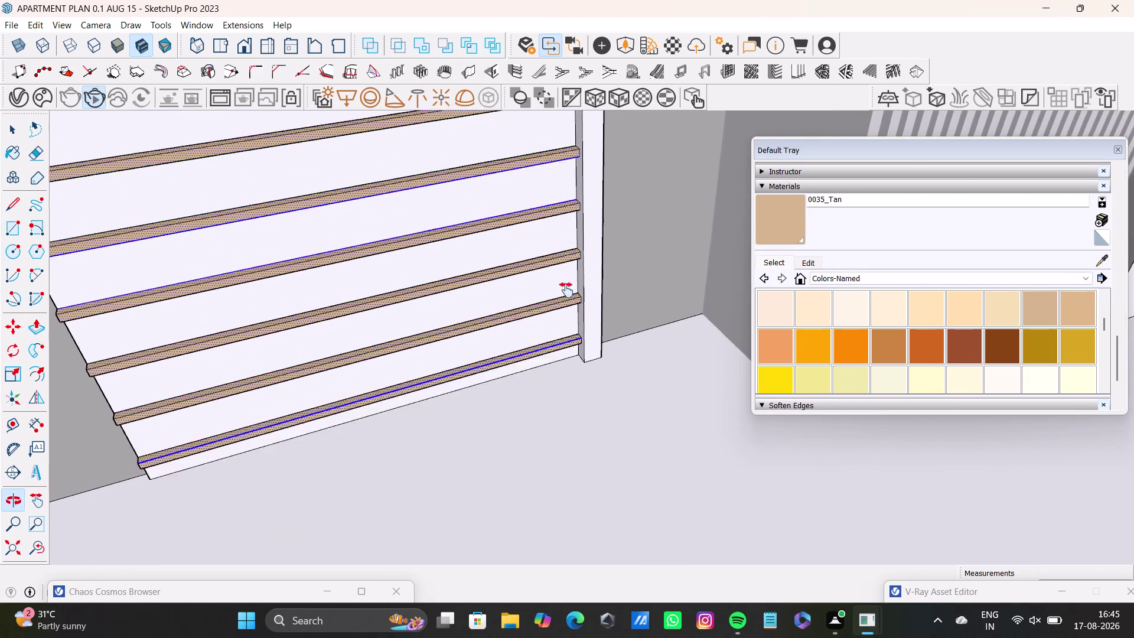
middle_drag(566, 293, 386, 372)
key(space)
scroll(down, 3)
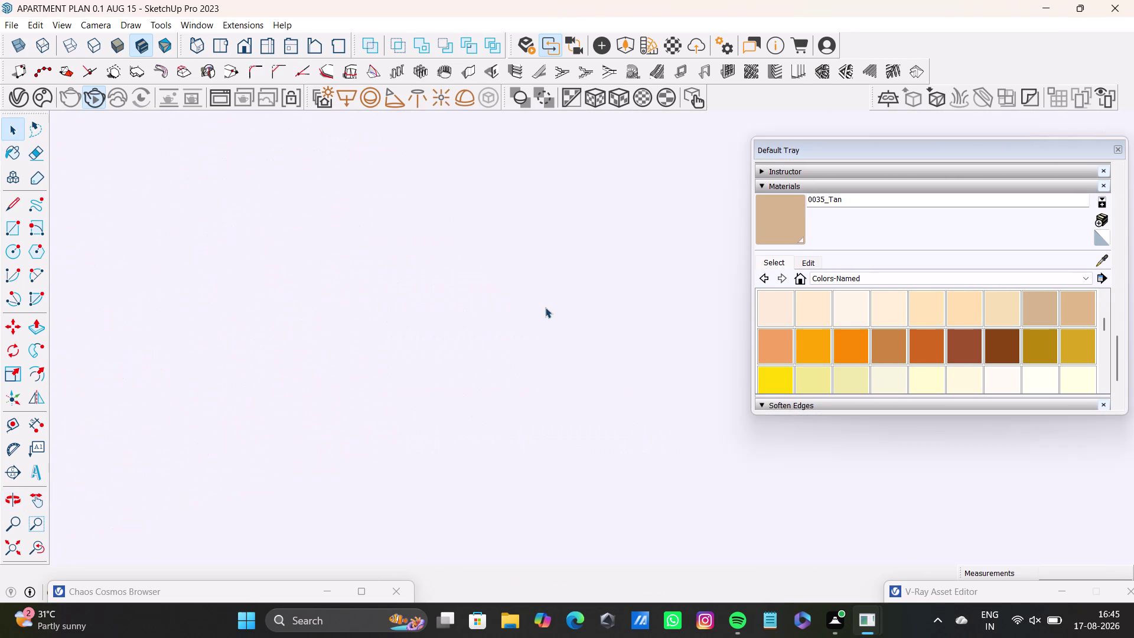
click(21, 549)
scroll(up, 3)
Orbit and zoom from the apartment overview in to face the bathroom's fluted vanity.
middle_drag(576, 269, 33, 412)
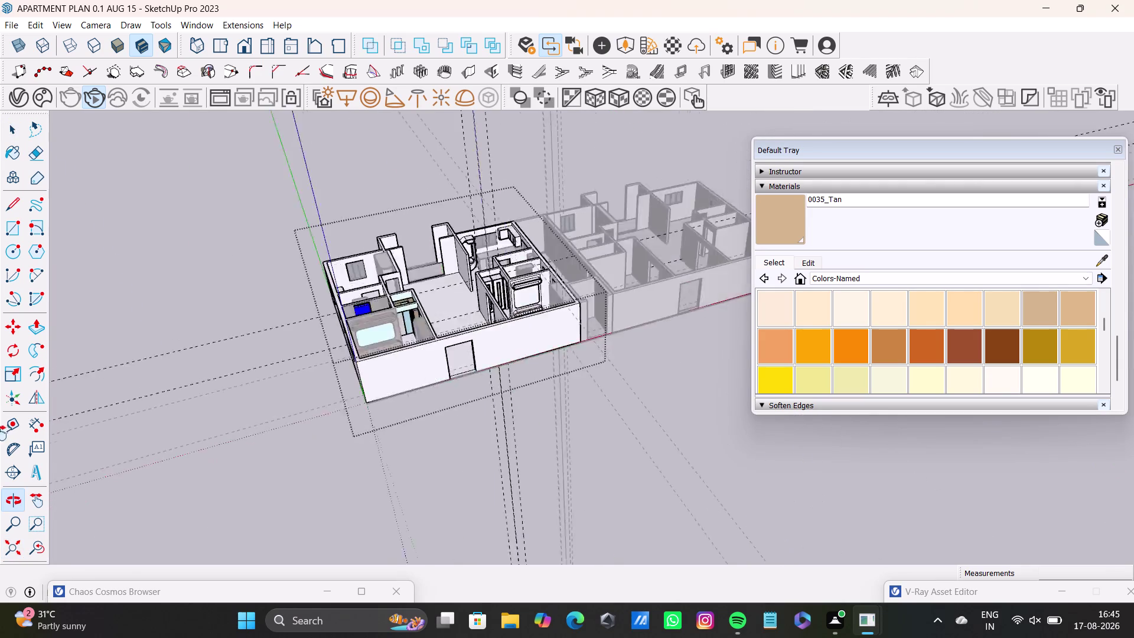
middle_drag(33, 412, 0, 438)
scroll(up, 3)
middle_drag(218, 360, 219, 359)
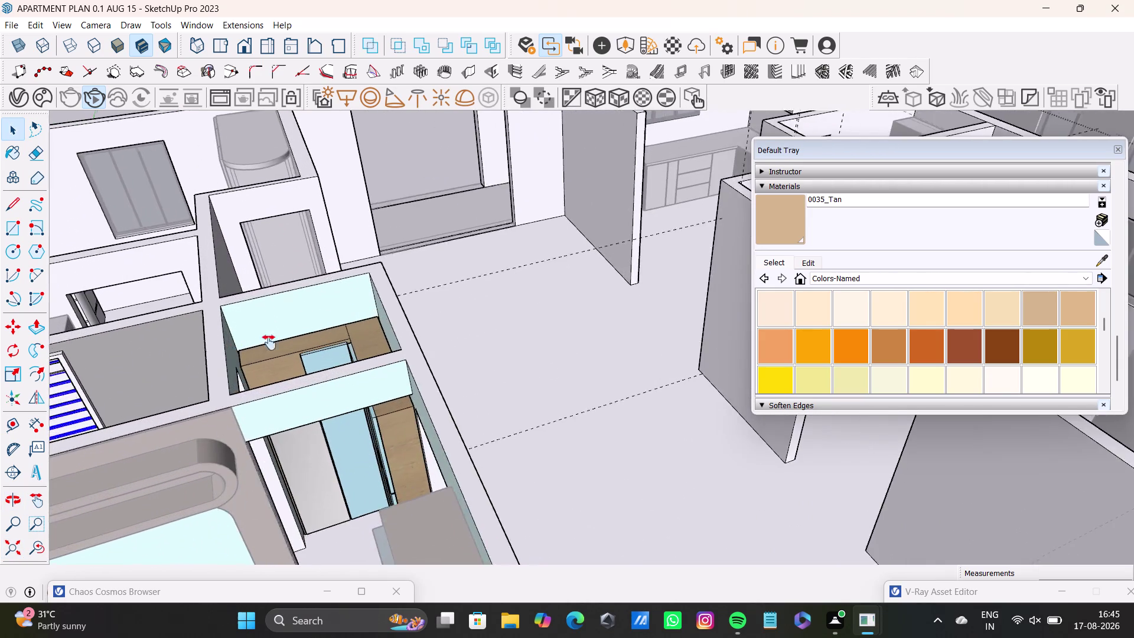
middle_drag(219, 359, 585, 298)
scroll(up, 3)
middle_drag(521, 347, 521, 490)
scroll(up, 3)
middle_drag(522, 485, 525, 336)
scroll(up, 3)
middle_drag(531, 390, 524, 324)
key(space)
middle_drag(500, 324, 519, 485)
key(space)
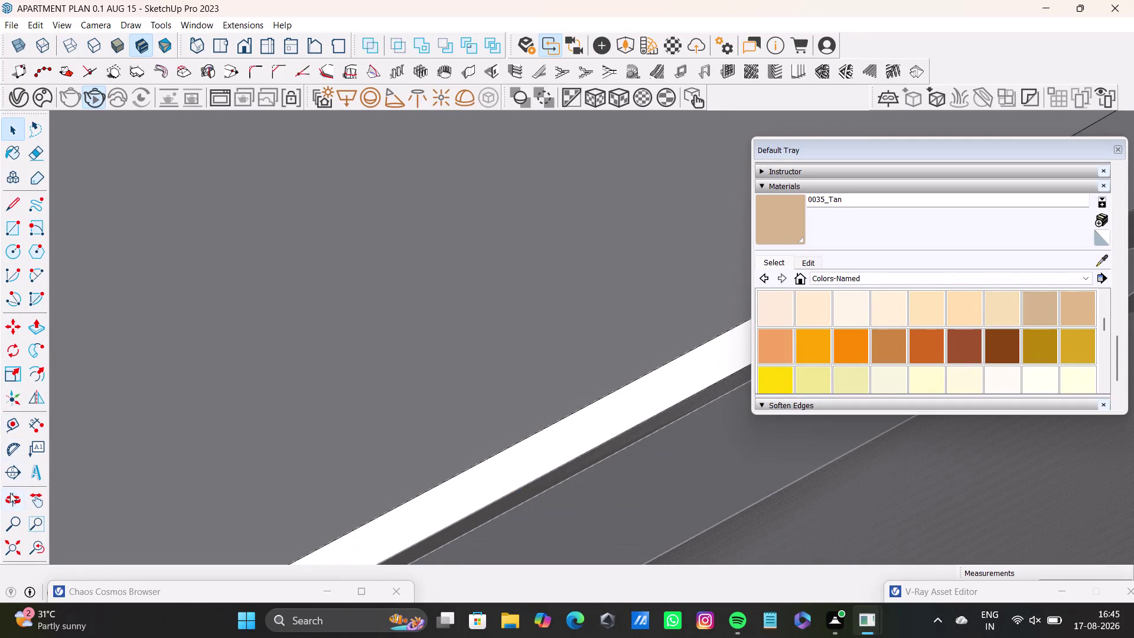
drag(31, 543, 37, 542)
scroll(up, 3)
key(space)
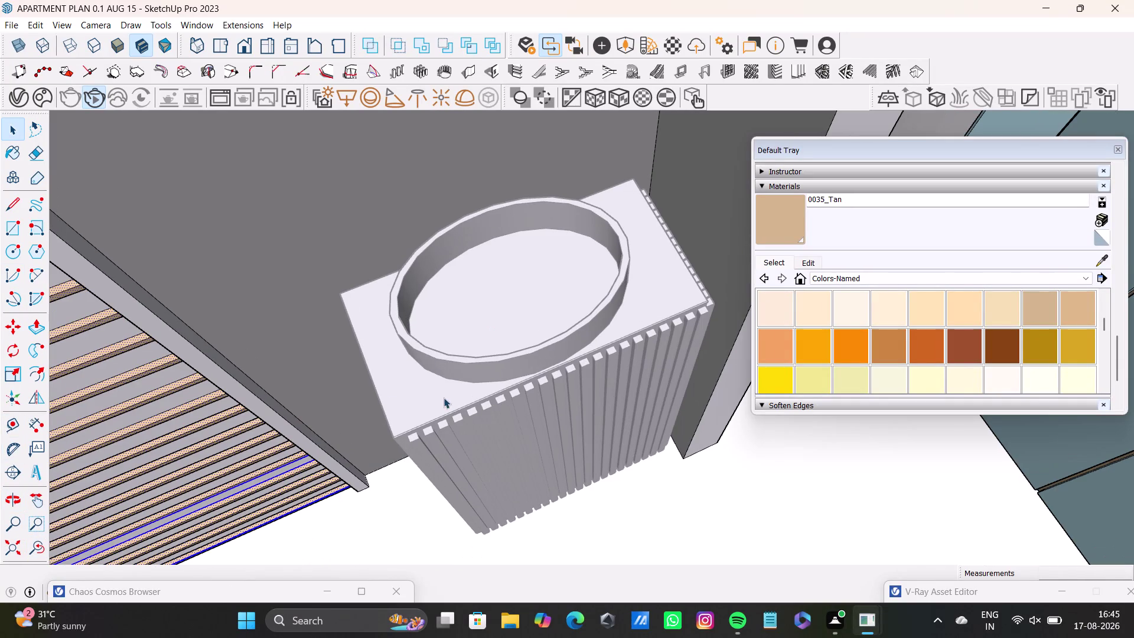
Clear accidental room selections and enter the vanity cabinet group for editing.
click(586, 480)
triple_click(656, 510)
double_click(658, 510)
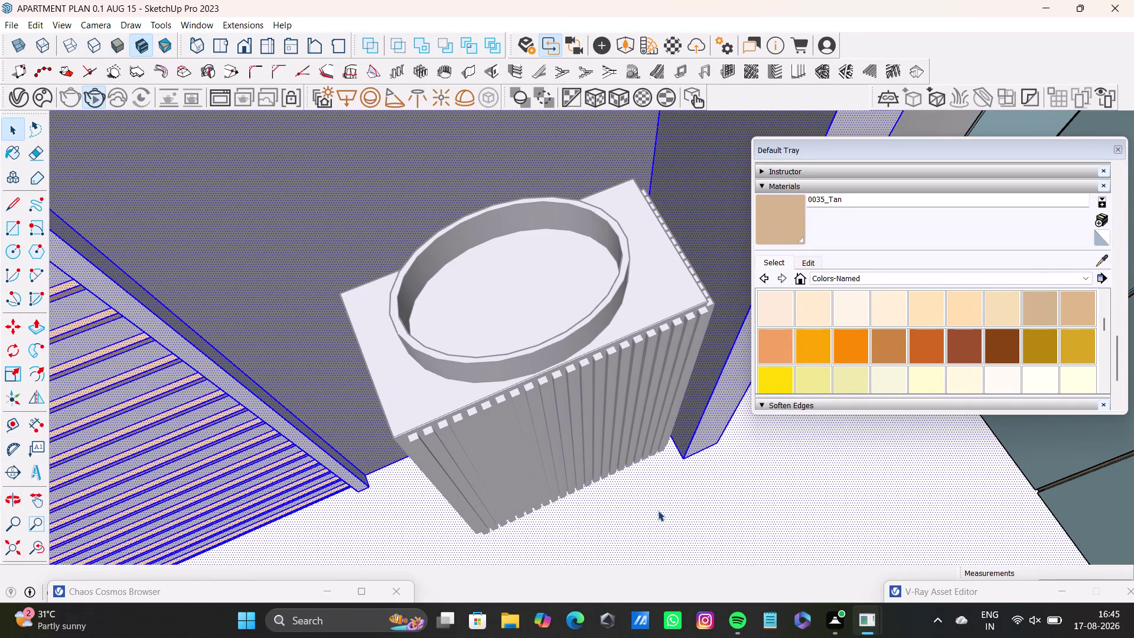
click(654, 502)
triple_click(483, 416)
click(480, 415)
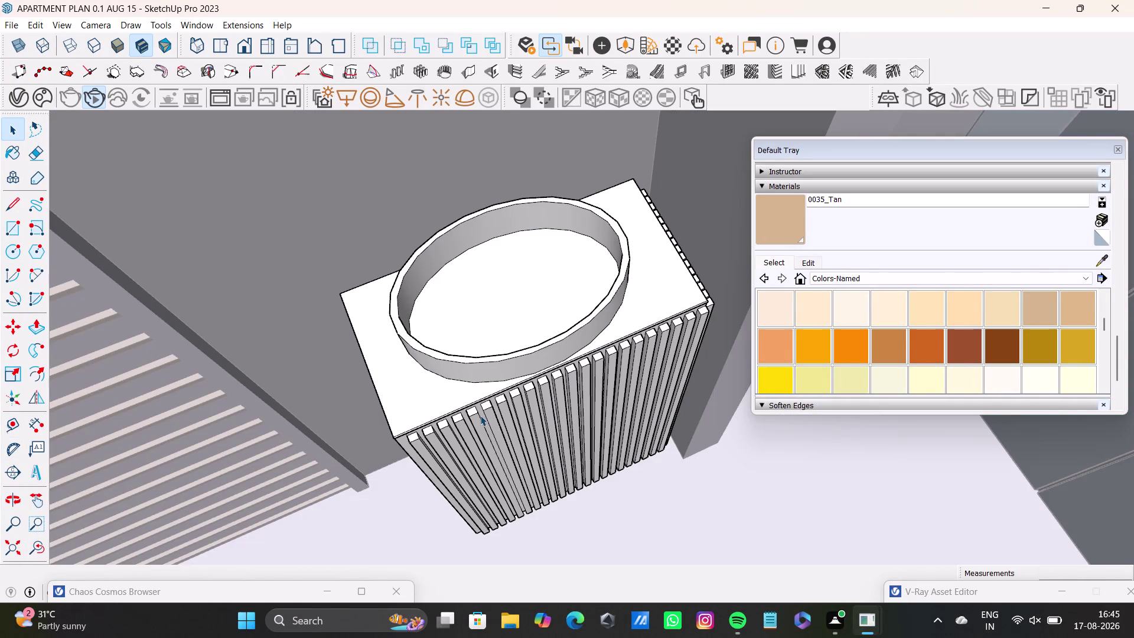
scroll(up, 3)
double_click(470, 413)
Select the first gap faces and slat side faces along the visible slat row.
click(466, 398)
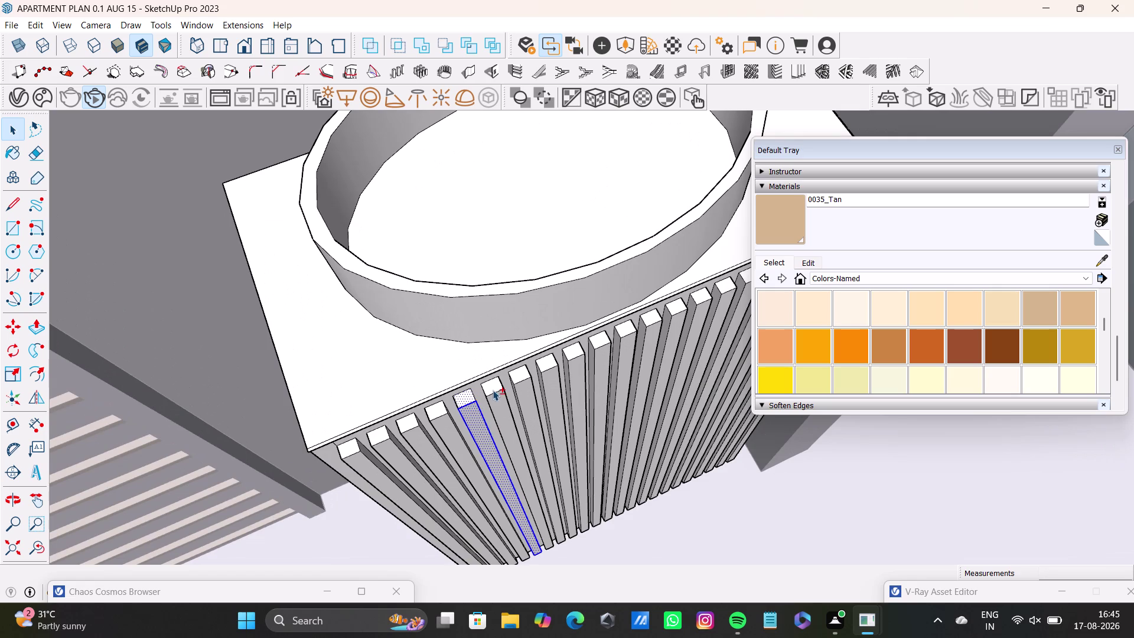
click(495, 384)
scroll(up, 3)
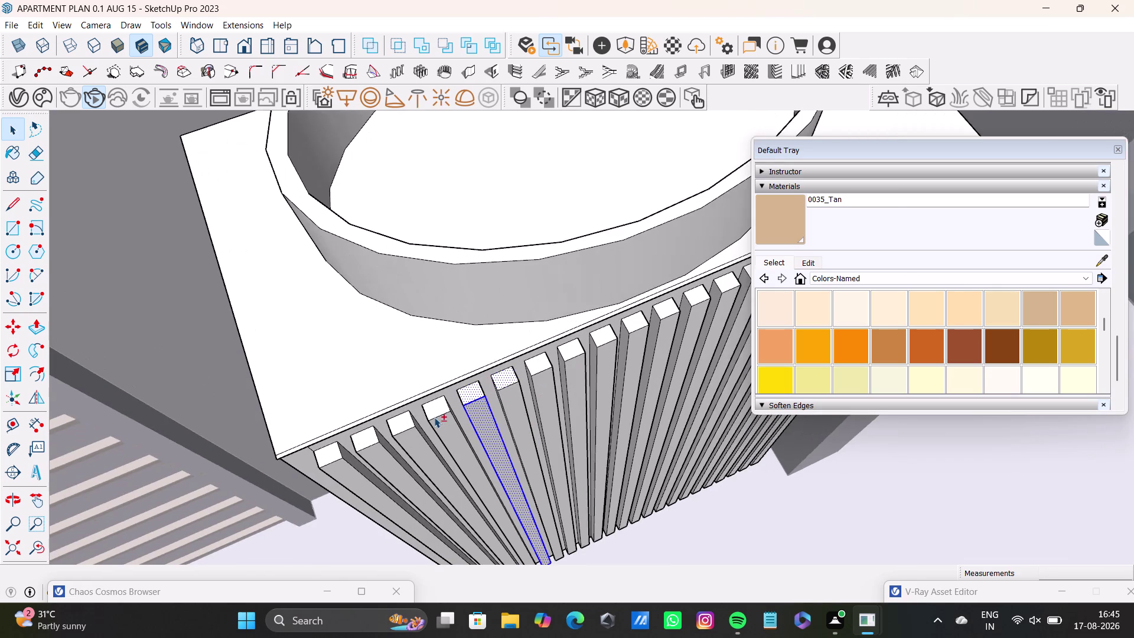
middle_drag(448, 450, 389, 358)
click(263, 345)
click(273, 360)
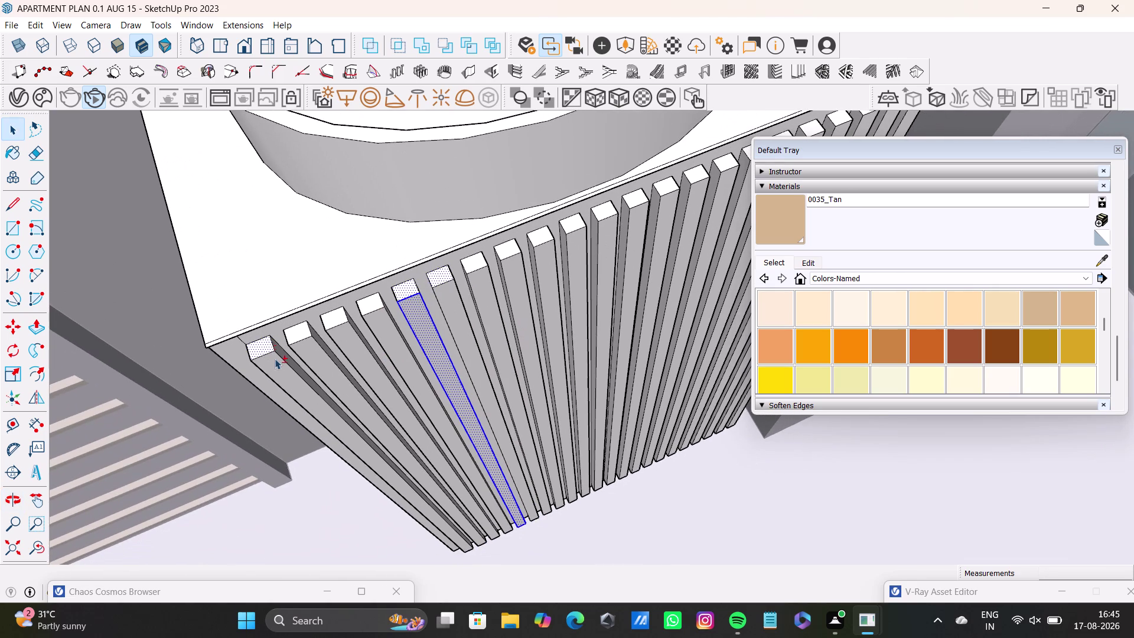
click(295, 329)
click(310, 350)
click(332, 315)
click(351, 337)
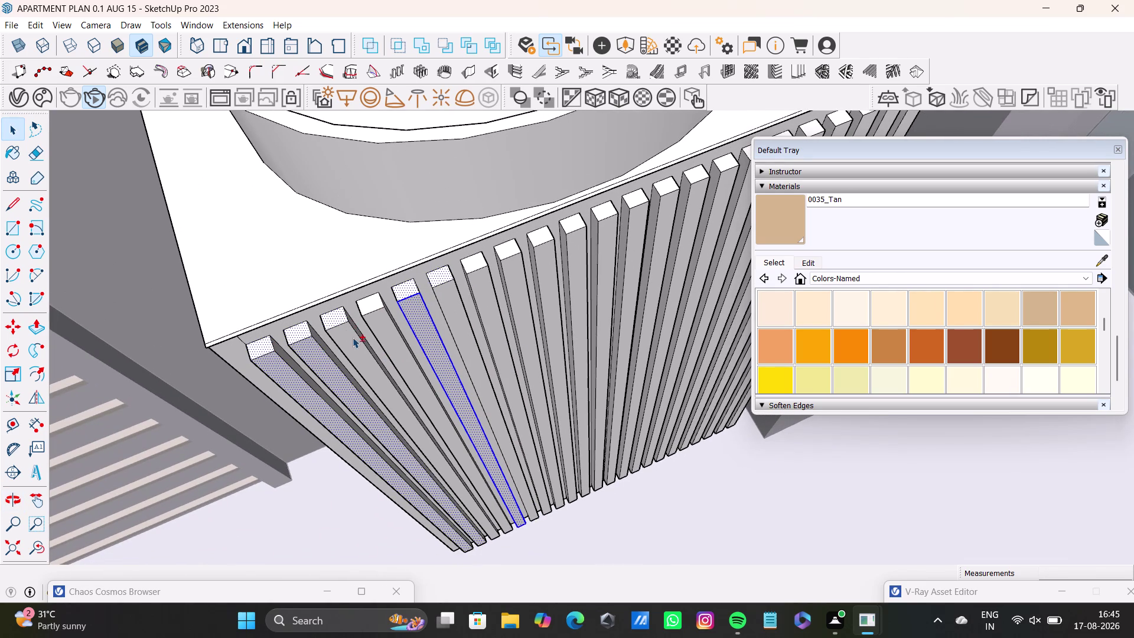
click(363, 304)
click(387, 322)
click(435, 279)
click(446, 297)
click(439, 275)
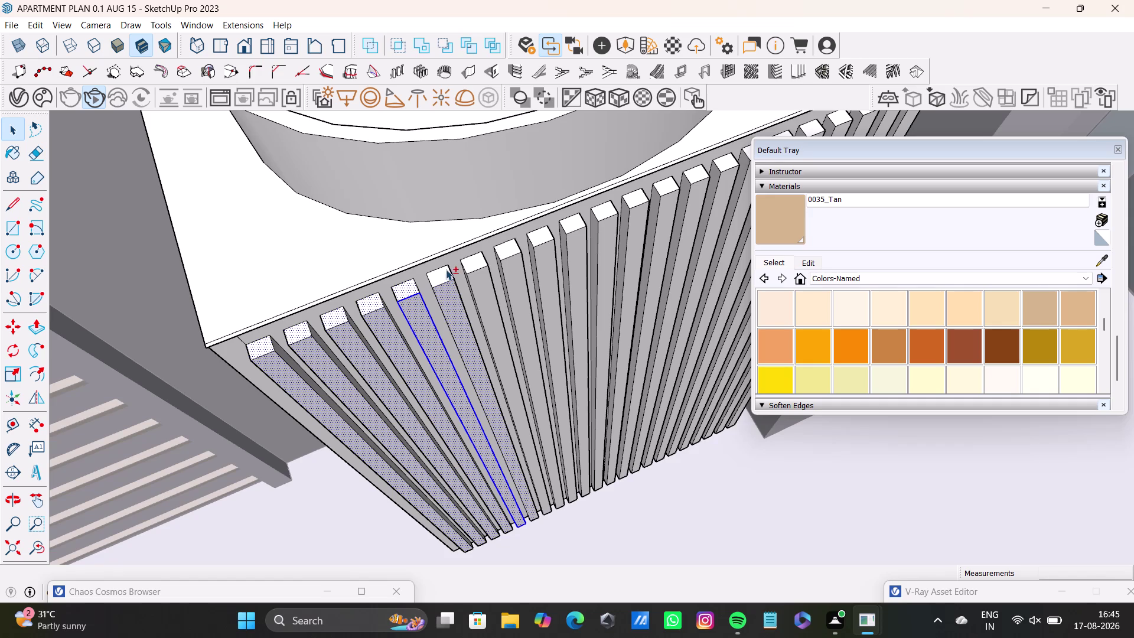
click(470, 267)
click(476, 285)
click(504, 251)
click(512, 270)
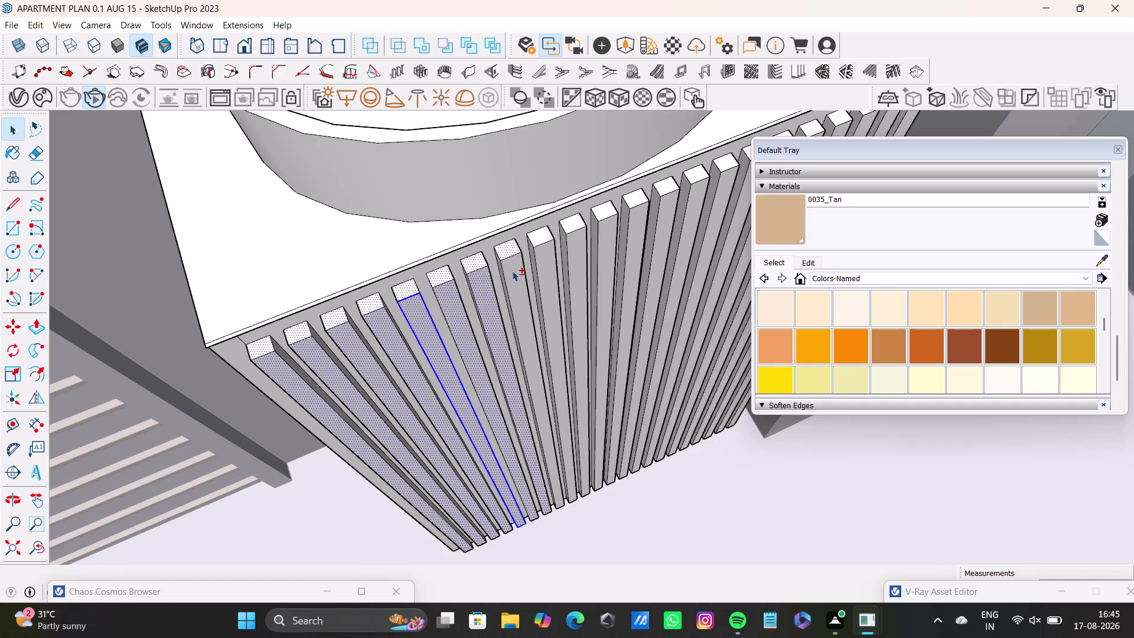
Add the leftmost slat's side faces and further gap faces to the selection.
scroll(up, 3)
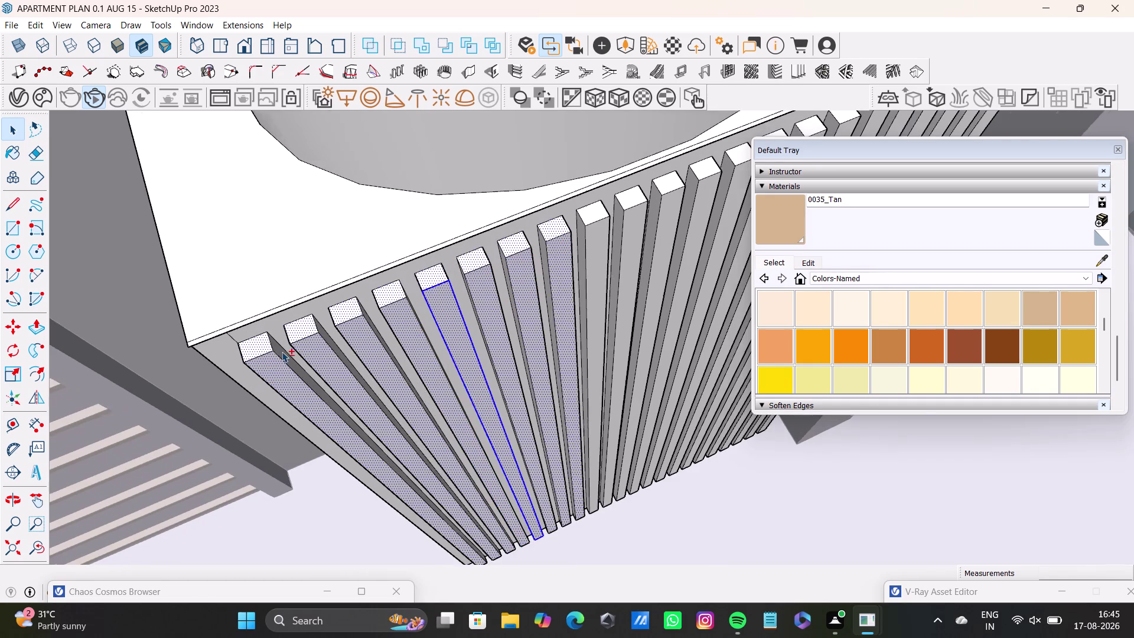
scroll(up, 3)
click(292, 359)
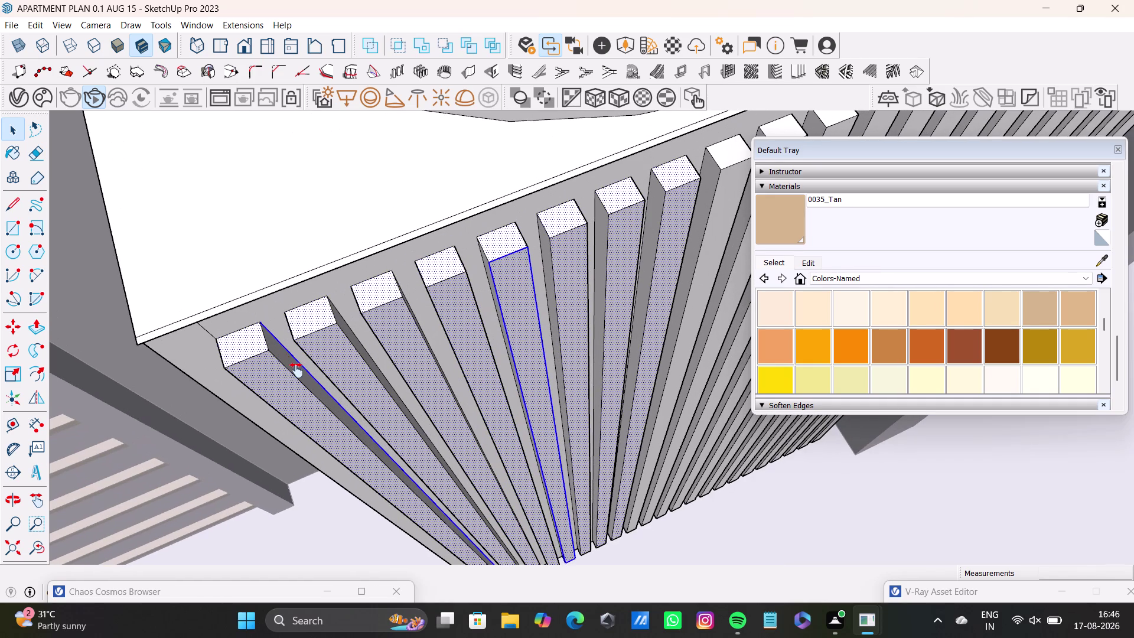
middle_drag(300, 368, 240, 380)
click(228, 376)
click(299, 359)
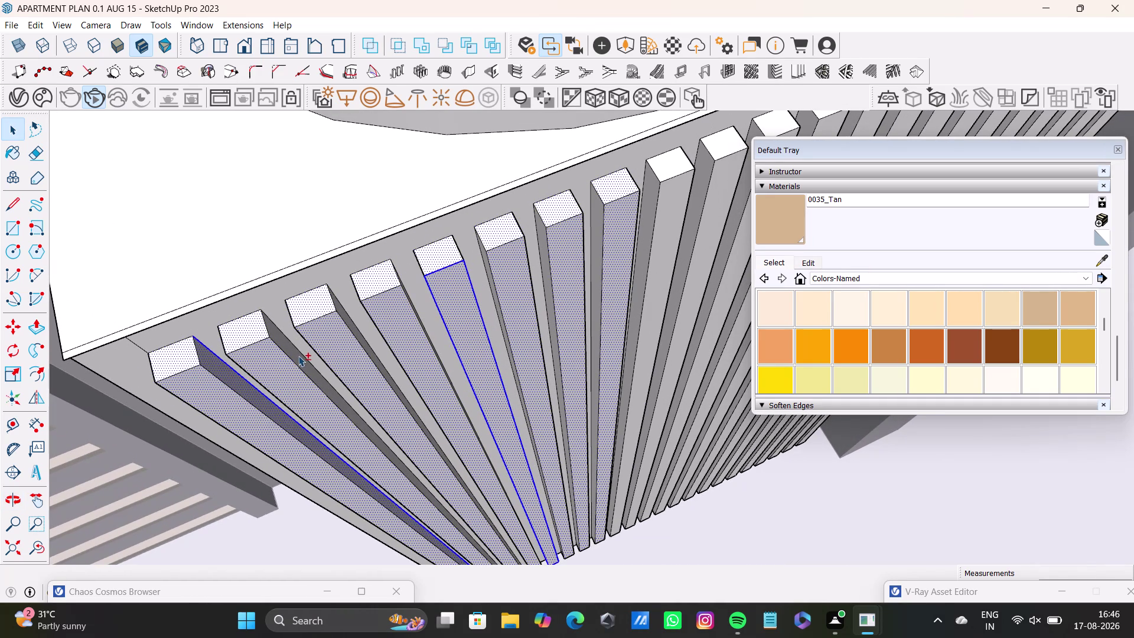
middle_drag(418, 360, 326, 361)
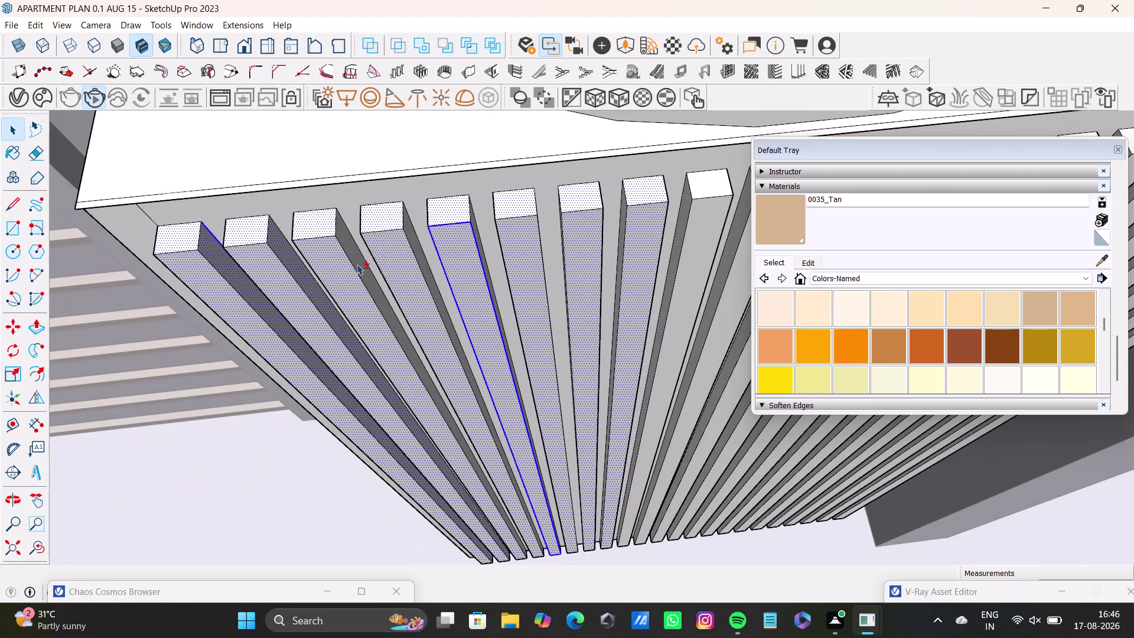
click(358, 267)
click(419, 259)
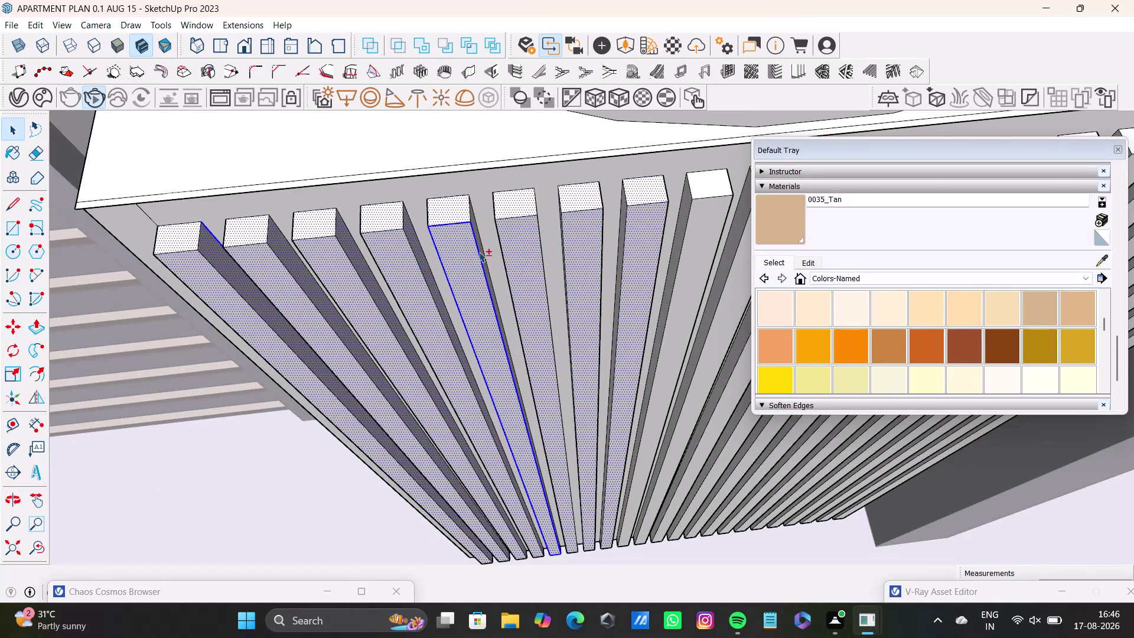
middle_drag(516, 280, 439, 273)
click(502, 220)
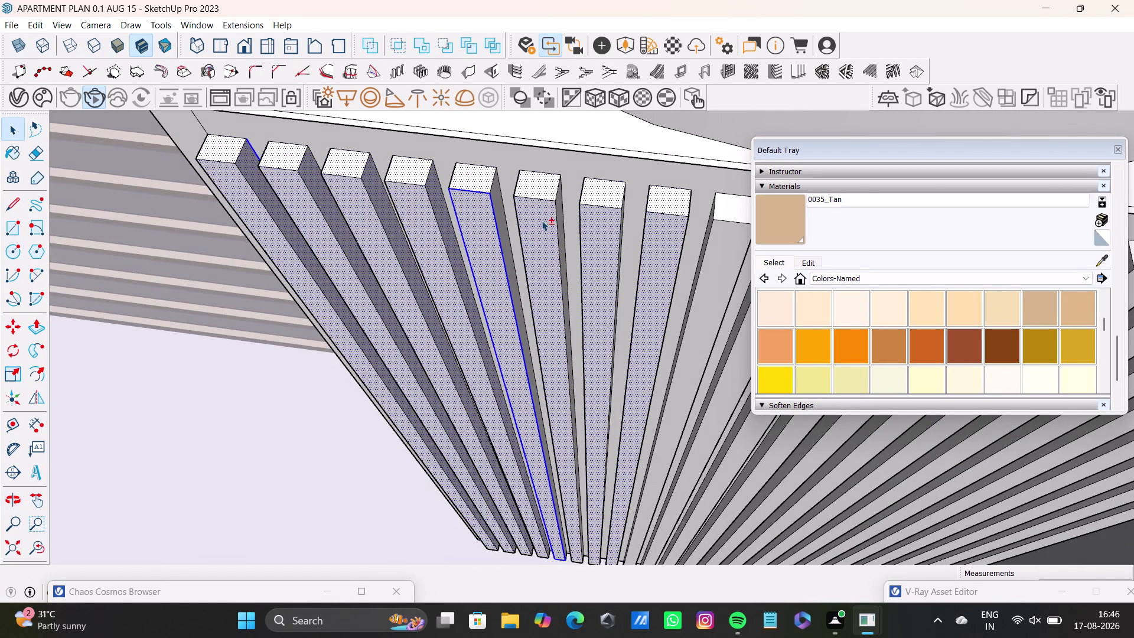
click(561, 233)
middle_drag(619, 261, 495, 248)
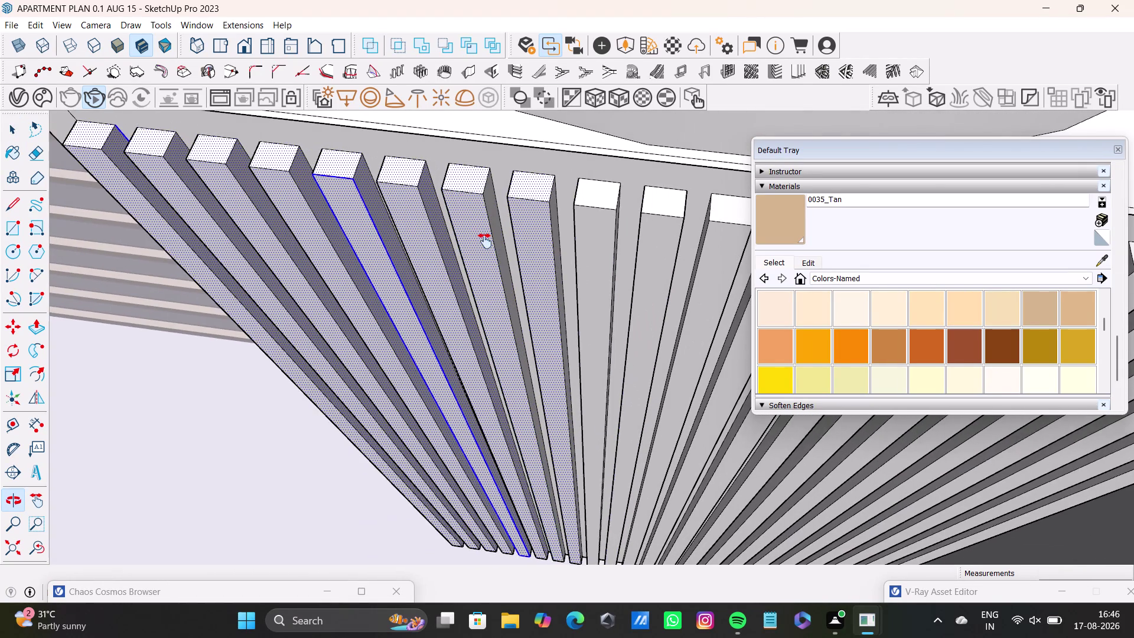
scroll(up, 3)
click(506, 228)
click(586, 229)
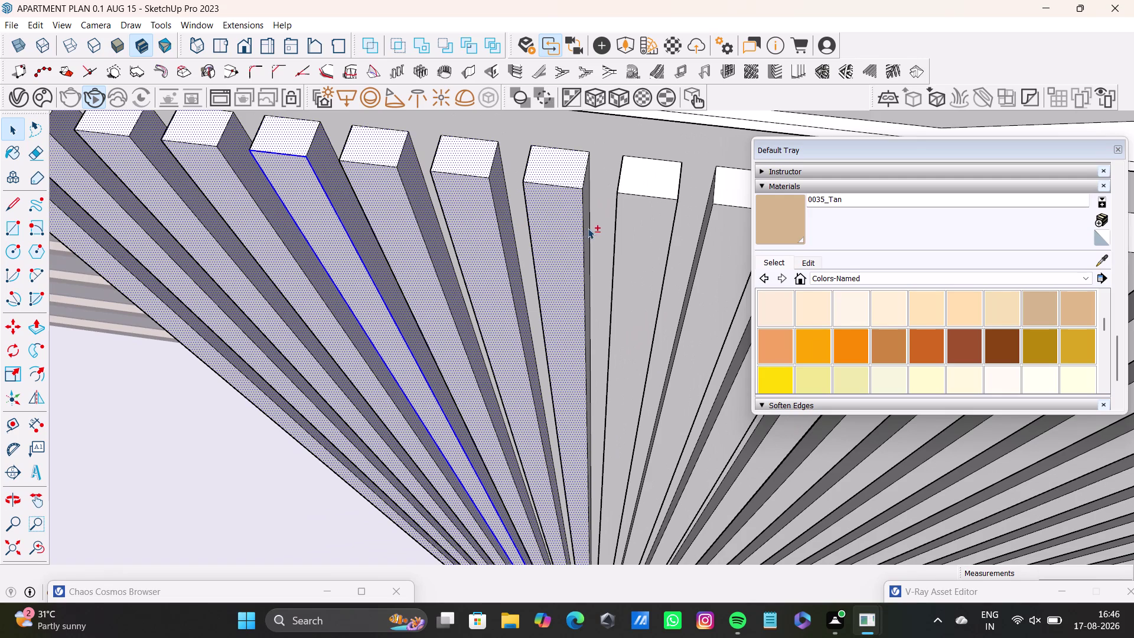
click(620, 239)
click(640, 178)
Add more slat side faces and gaps from unselected slats farther along the panel.
middle_drag(592, 286, 435, 264)
middle_drag(413, 284, 414, 284)
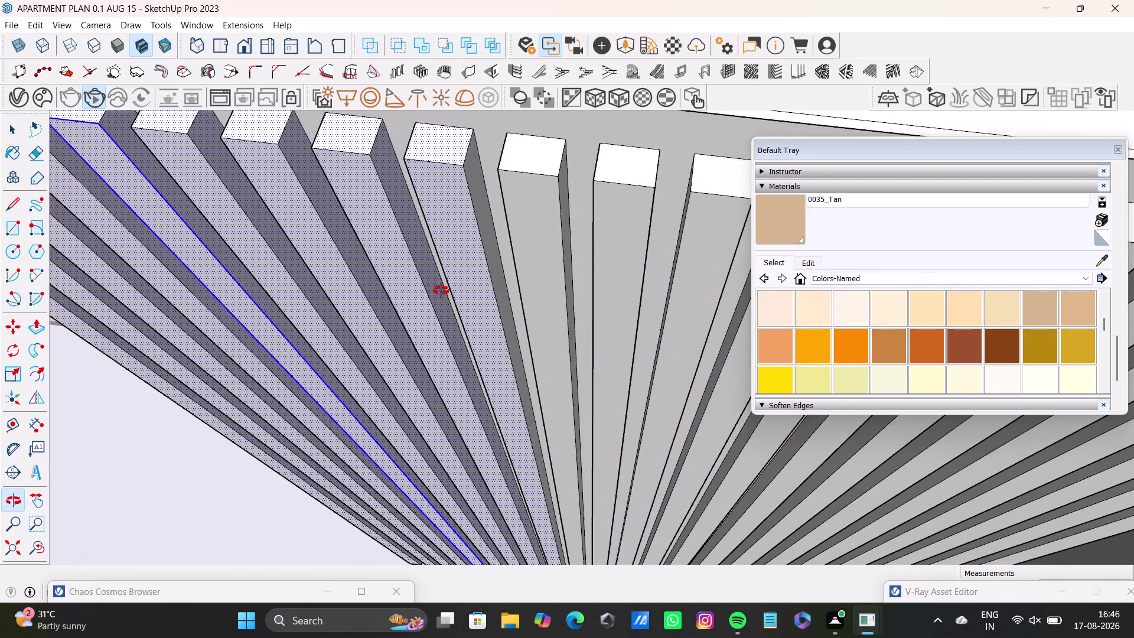
middle_drag(414, 285, 622, 247)
middle_drag(470, 290, 532, 207)
click(476, 176)
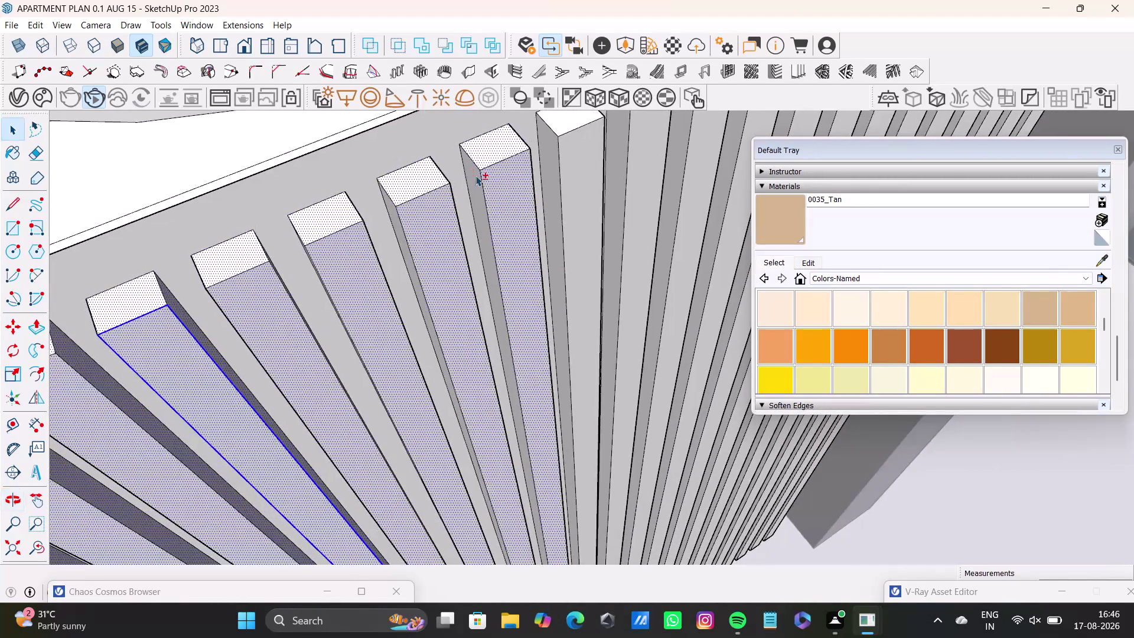
click(395, 216)
middle_drag(376, 307, 480, 247)
middle_drag(469, 255, 504, 238)
click(418, 214)
click(332, 246)
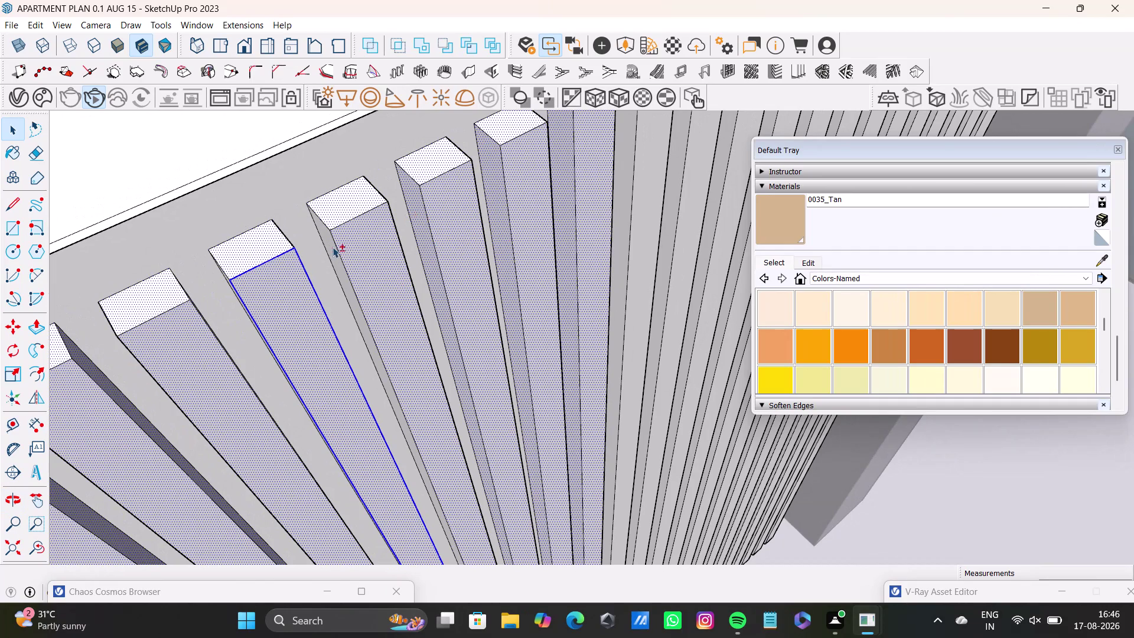
middle_drag(333, 295, 487, 151)
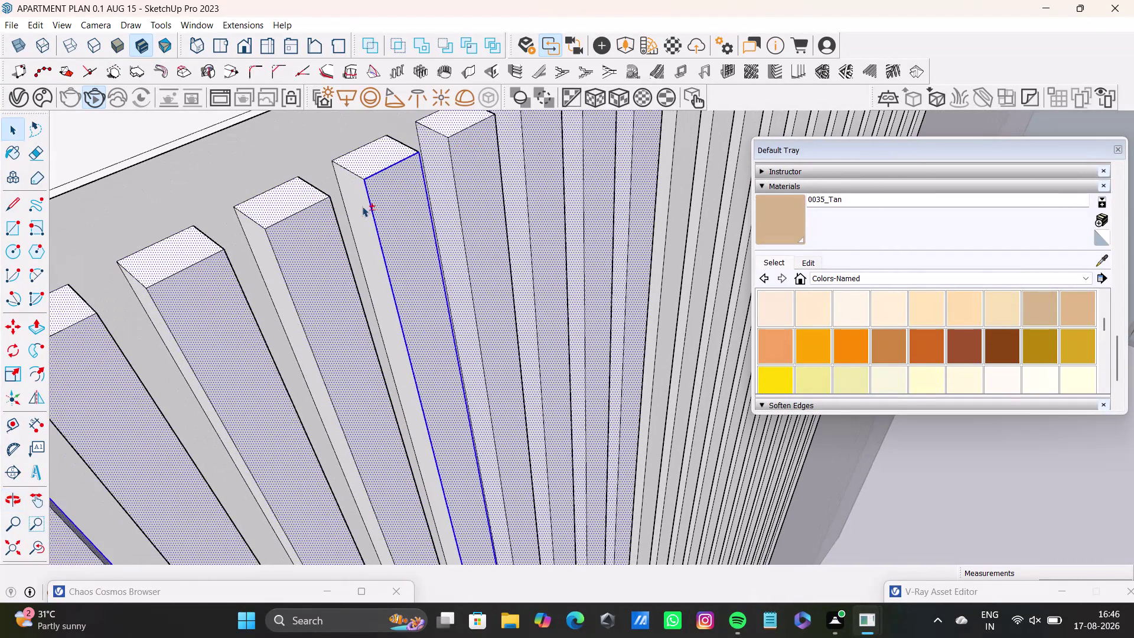
click(362, 206)
click(257, 250)
click(152, 318)
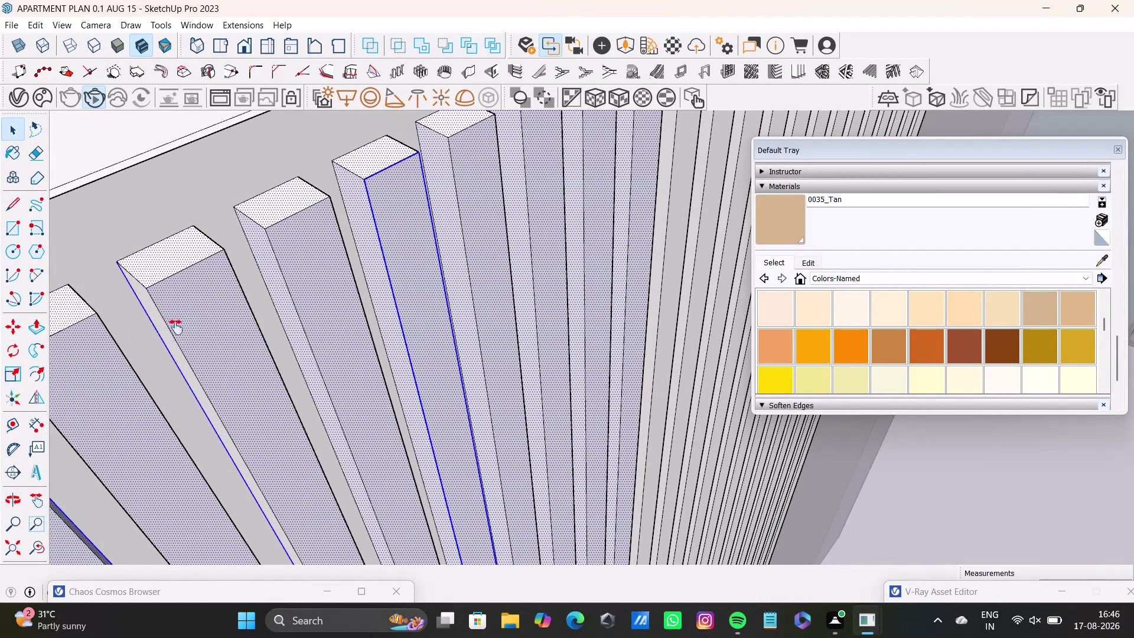
Add slat faces near the cabinet end, then orbit back to find unselected slats.
middle_drag(170, 330, 360, 230)
click(338, 225)
click(229, 281)
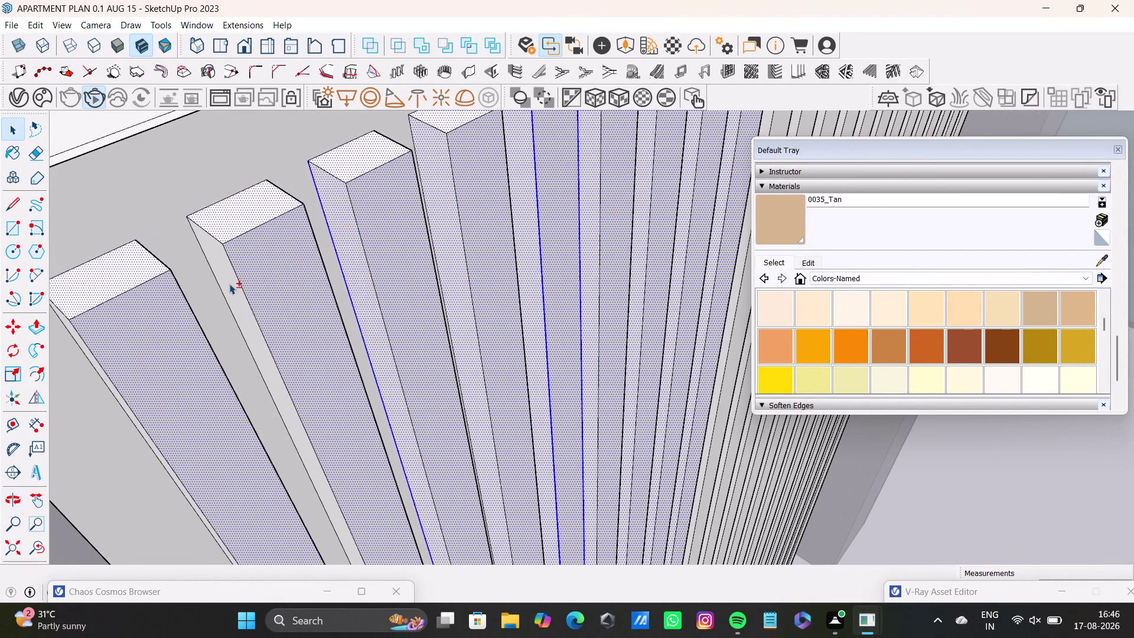
middle_drag(236, 305, 447, 220)
click(341, 245)
scroll(down, 3)
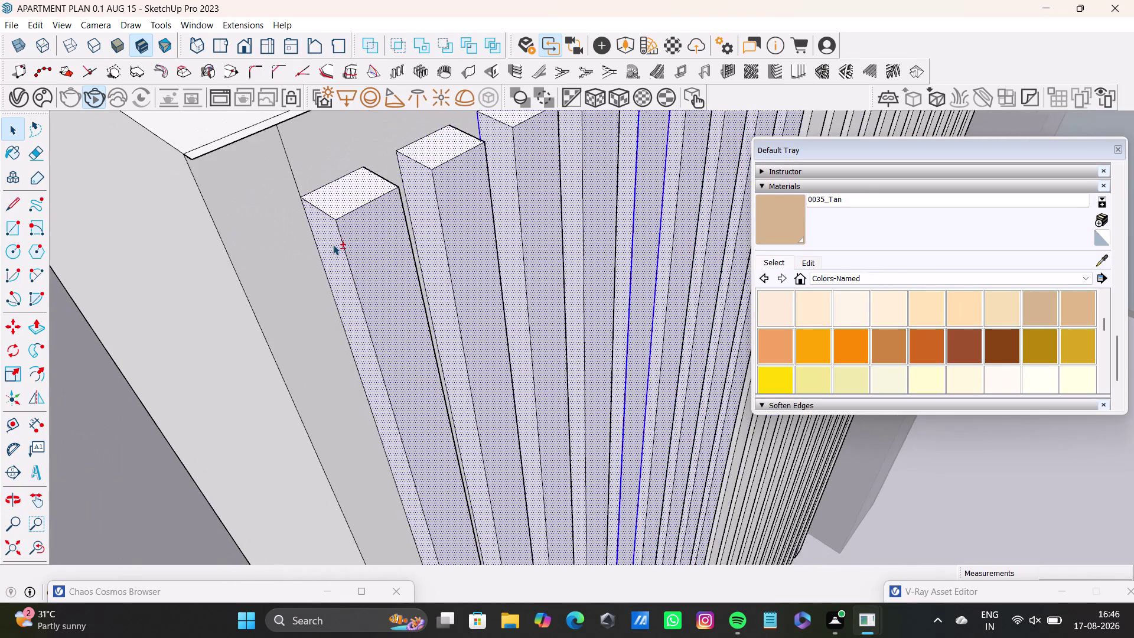
scroll(down, 3)
middle_drag(423, 261, 338, 270)
middle_drag(459, 228, 273, 364)
middle_drag(456, 284, 350, 317)
middle_drag(399, 301, 174, 308)
middle_drag(443, 249, 356, 352)
middle_drag(422, 332, 363, 320)
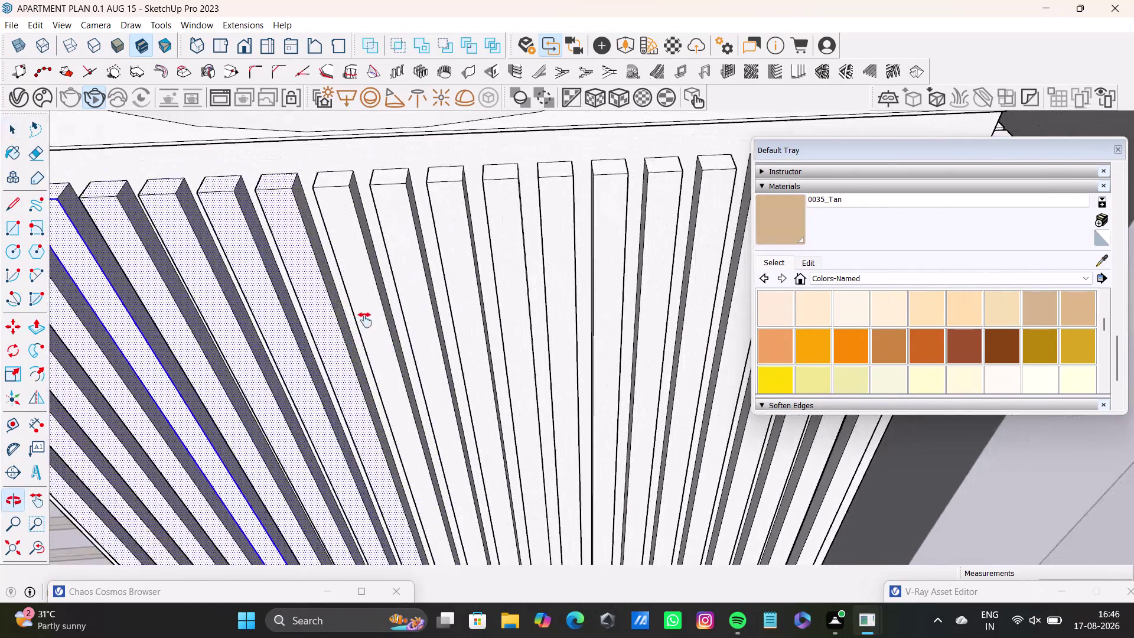
Select the first run of slat front faces and gap faces along the vanity edge.
middle_drag(363, 320, 341, 319)
middle_drag(378, 304, 364, 301)
click(282, 202)
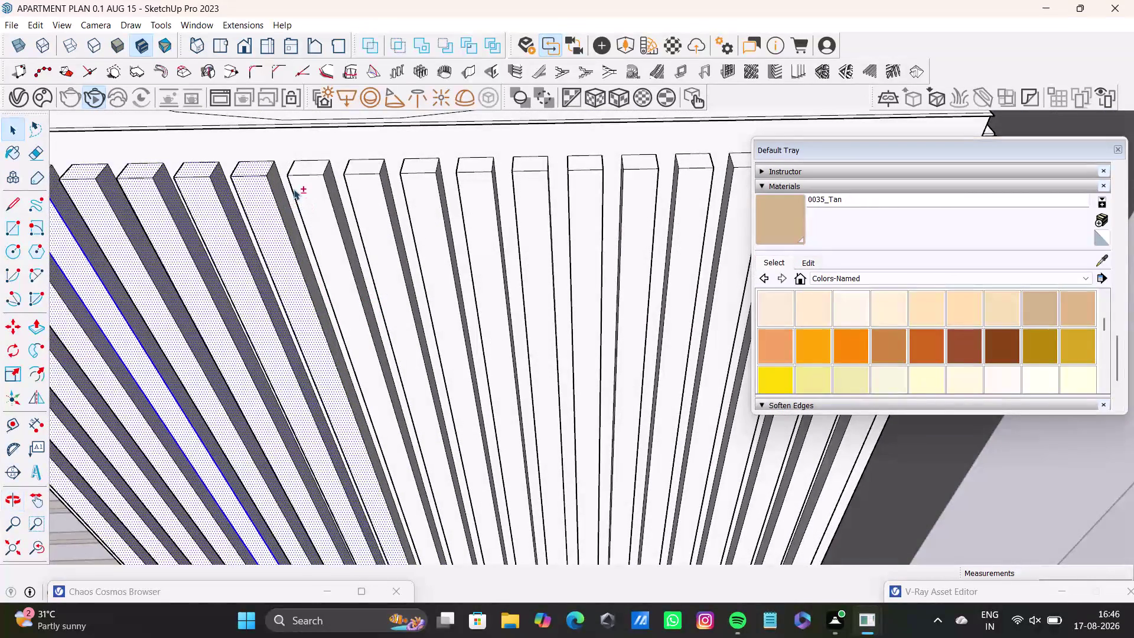
click(304, 168)
click(316, 190)
click(366, 165)
click(367, 194)
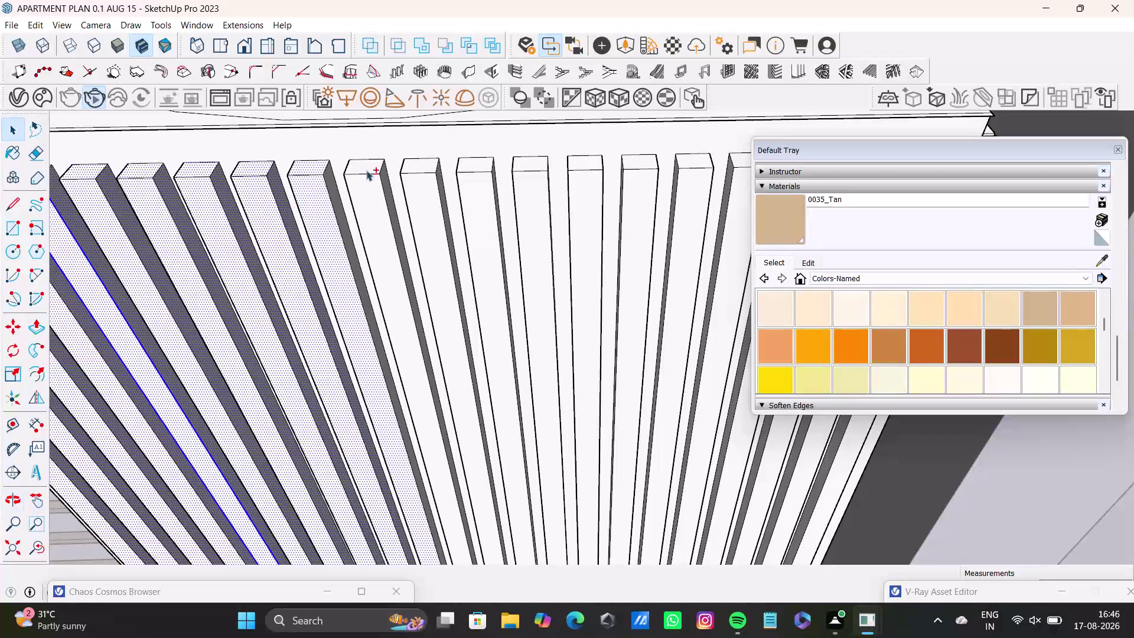
click(417, 162)
click(429, 201)
click(469, 167)
click(476, 190)
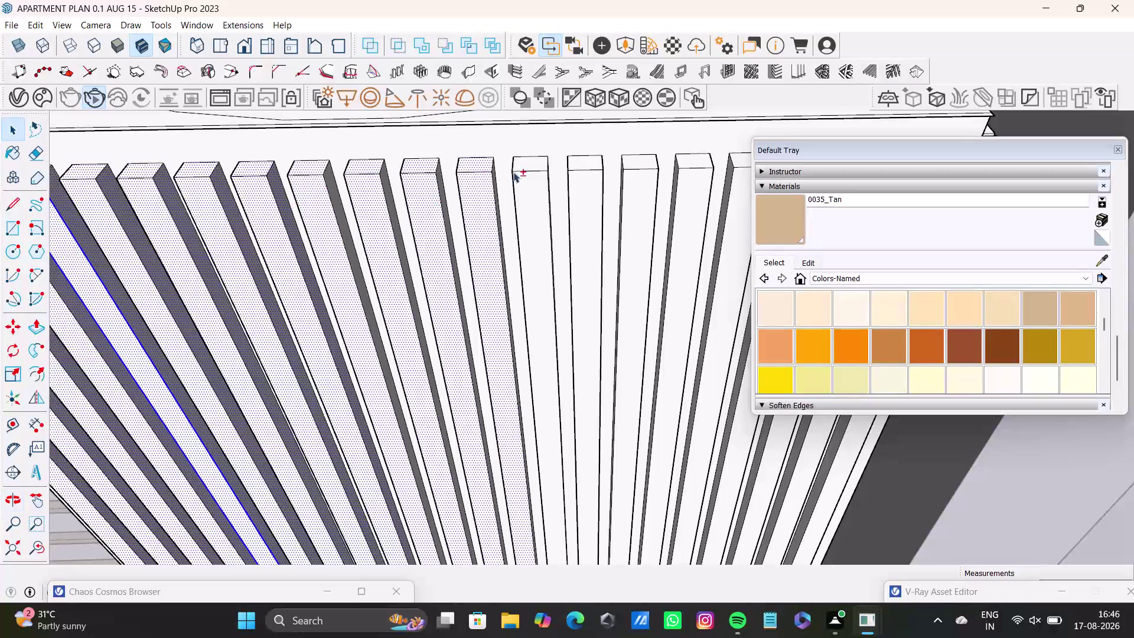
click(523, 166)
click(527, 195)
click(581, 165)
click(585, 201)
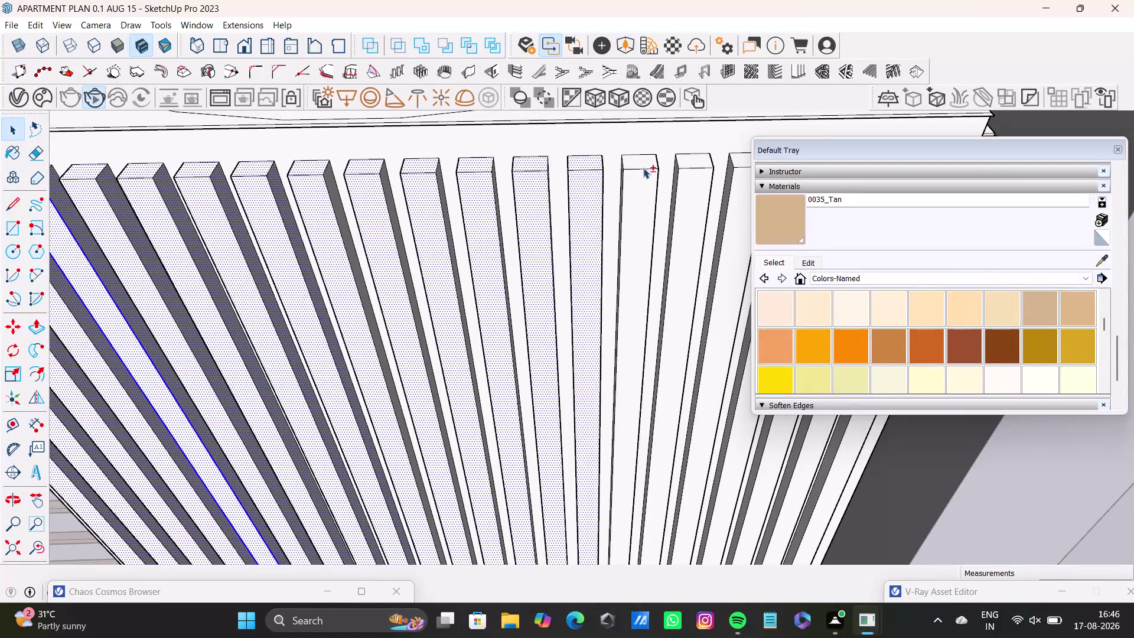
click(641, 160)
click(645, 183)
Add the remaining slat and gap faces through to the cabinet end.
middle_drag(643, 202, 481, 247)
click(521, 206)
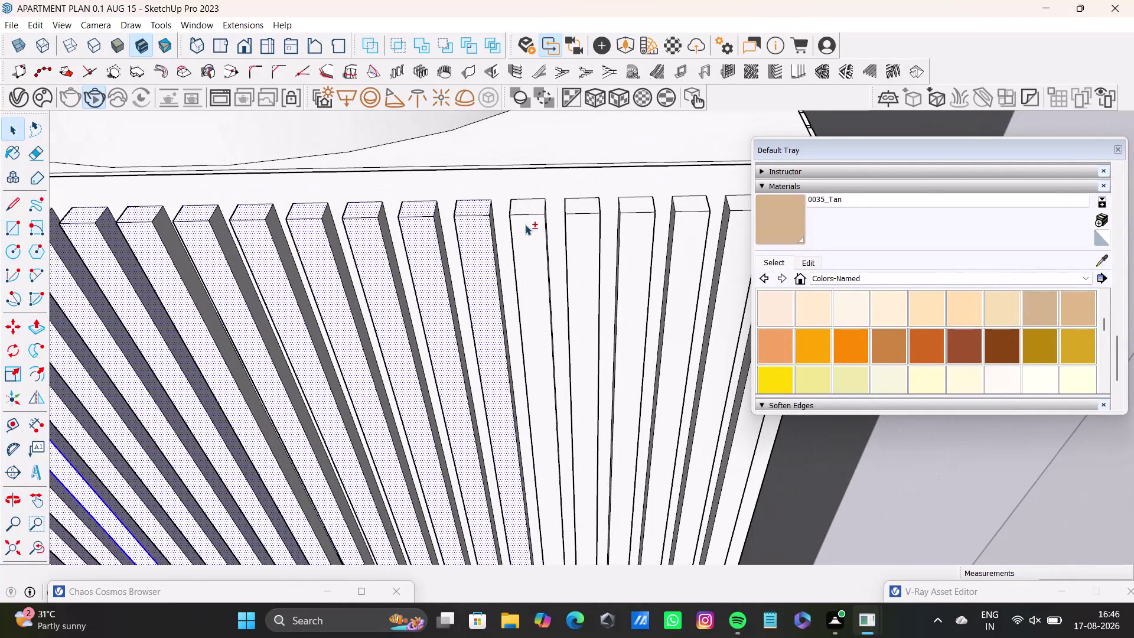
click(525, 231)
click(588, 212)
click(590, 202)
click(584, 237)
click(634, 209)
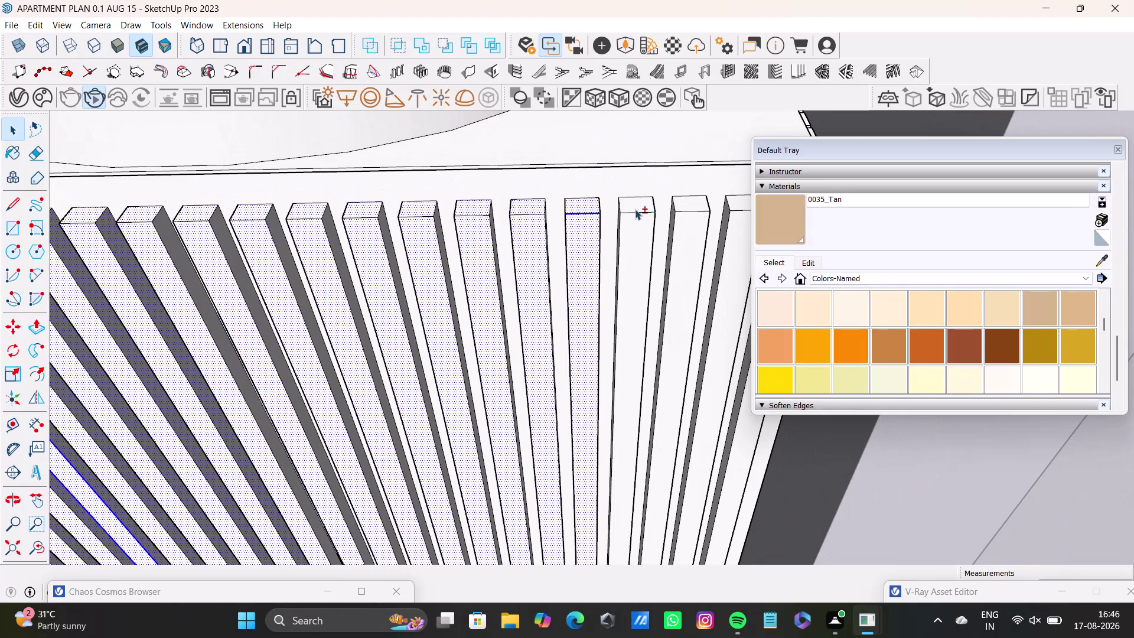
click(630, 233)
click(683, 207)
click(685, 238)
middle_drag(691, 223, 463, 238)
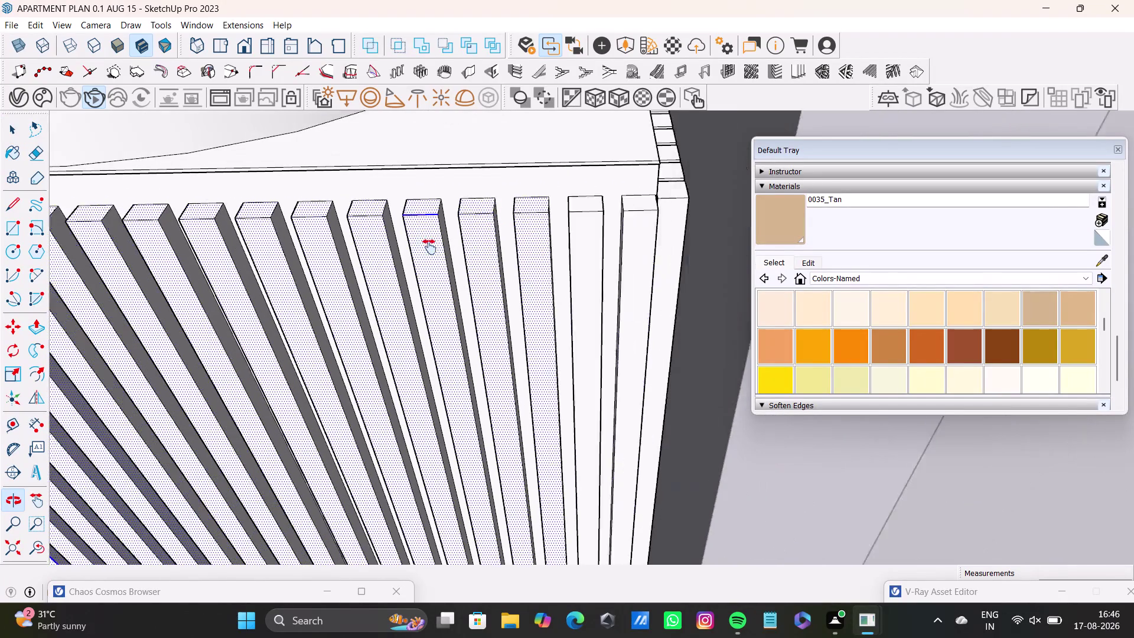
middle_drag(464, 238, 426, 248)
click(474, 226)
click(478, 242)
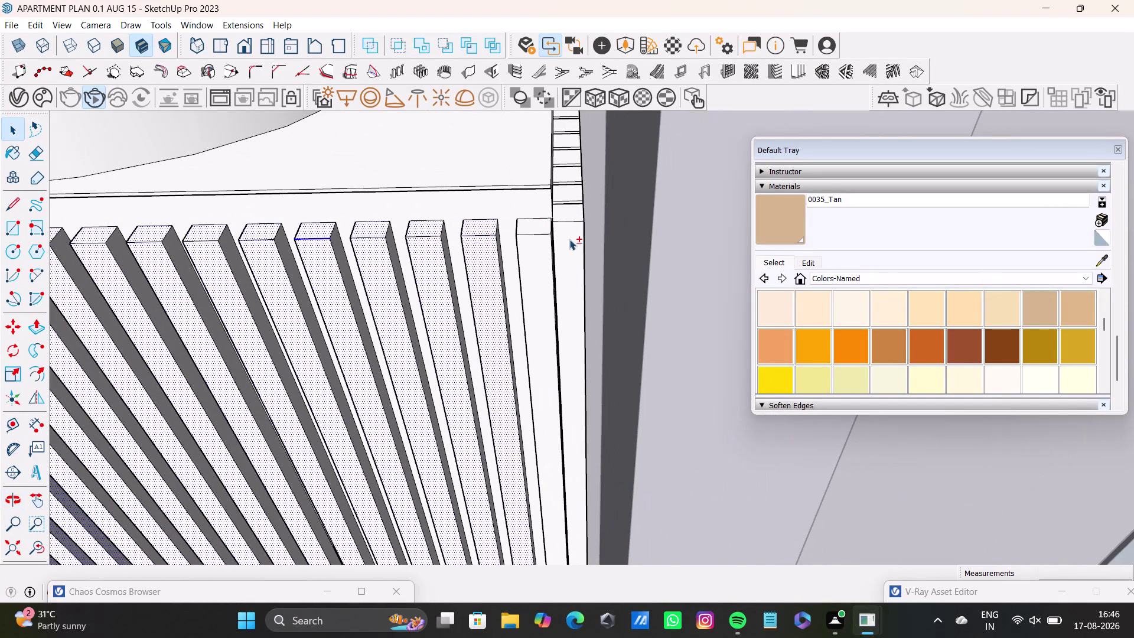
click(535, 244)
click(537, 230)
click(566, 232)
click(569, 218)
Zoom in and add the top gap faces and narrow gaps beside slats.
scroll(up, 3)
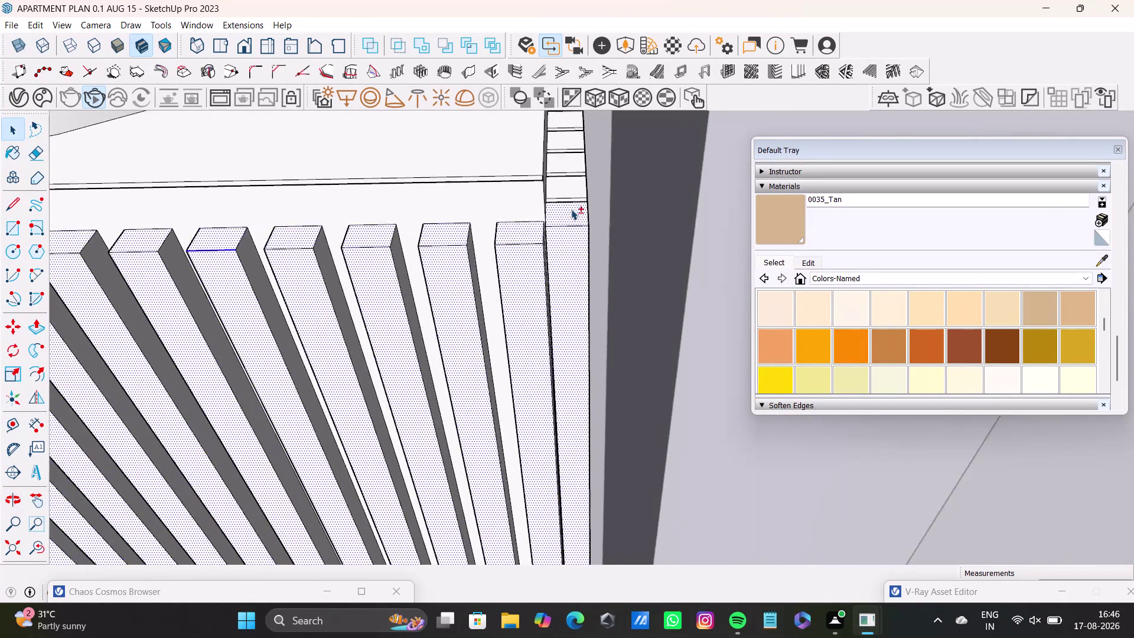
scroll(up, 3)
middle_drag(569, 209, 462, 227)
scroll(up, 3)
click(469, 199)
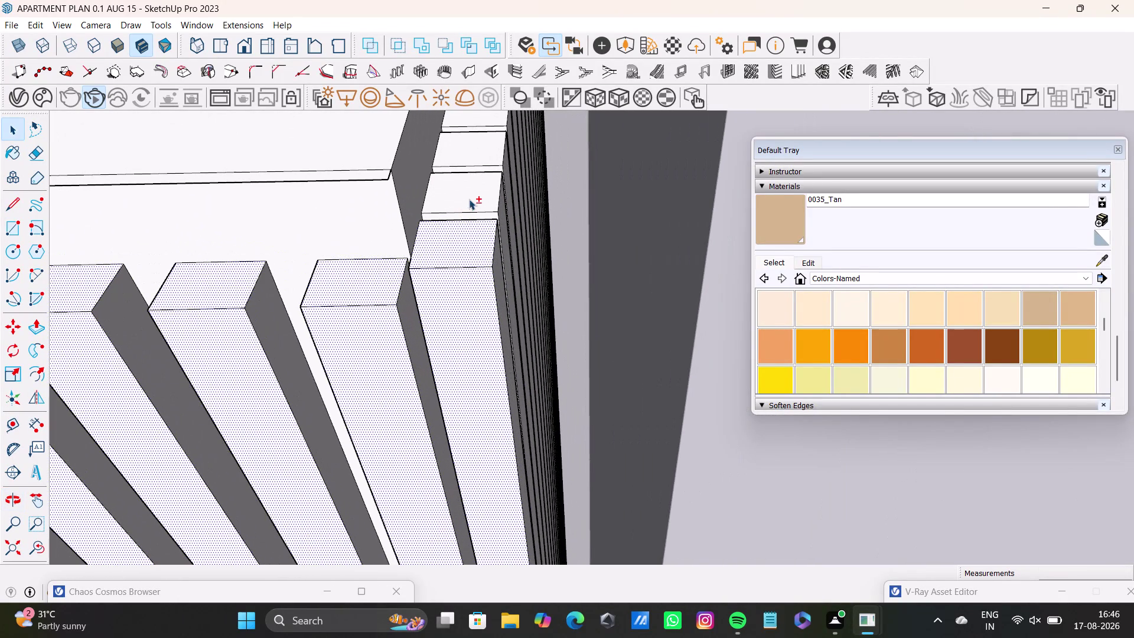
click(482, 200)
click(504, 213)
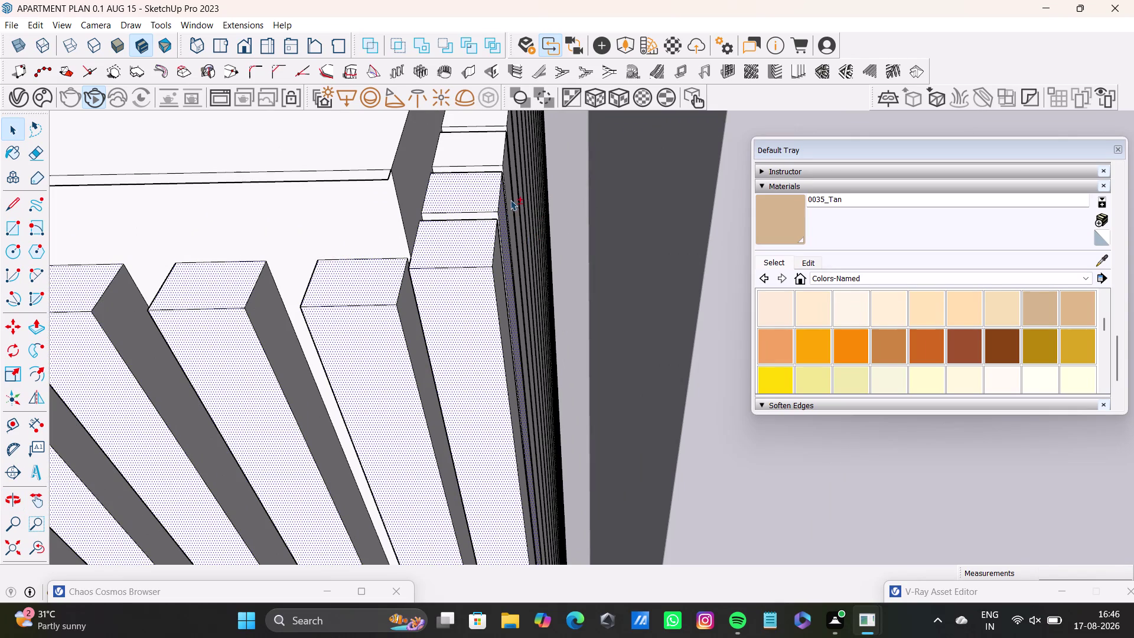
click(510, 200)
scroll(up, 3)
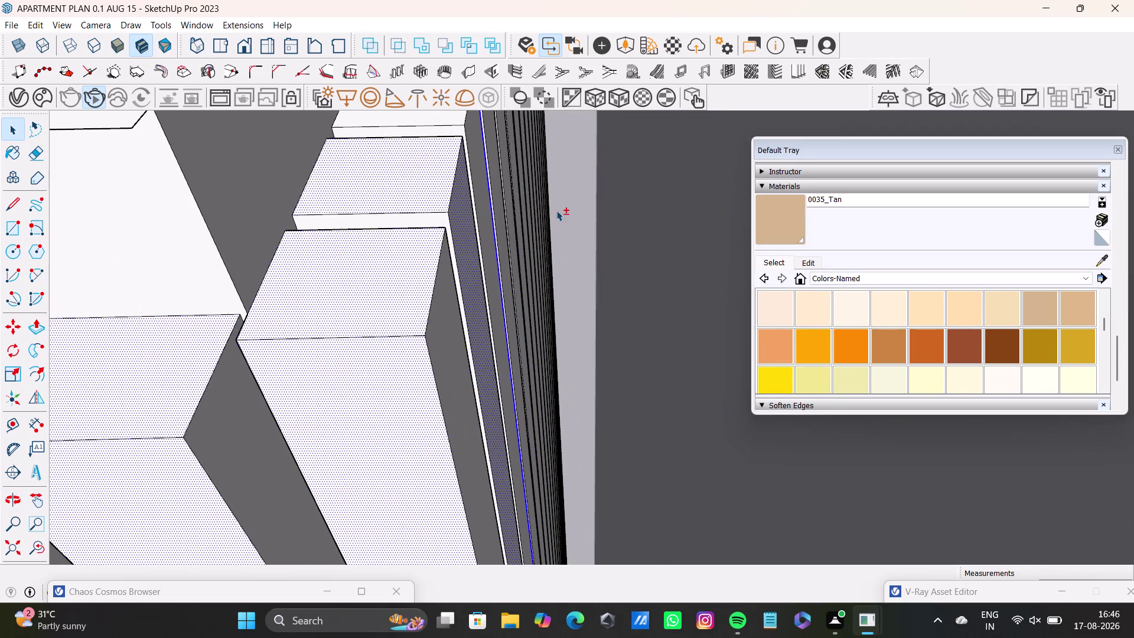
middle_drag(533, 213, 479, 240)
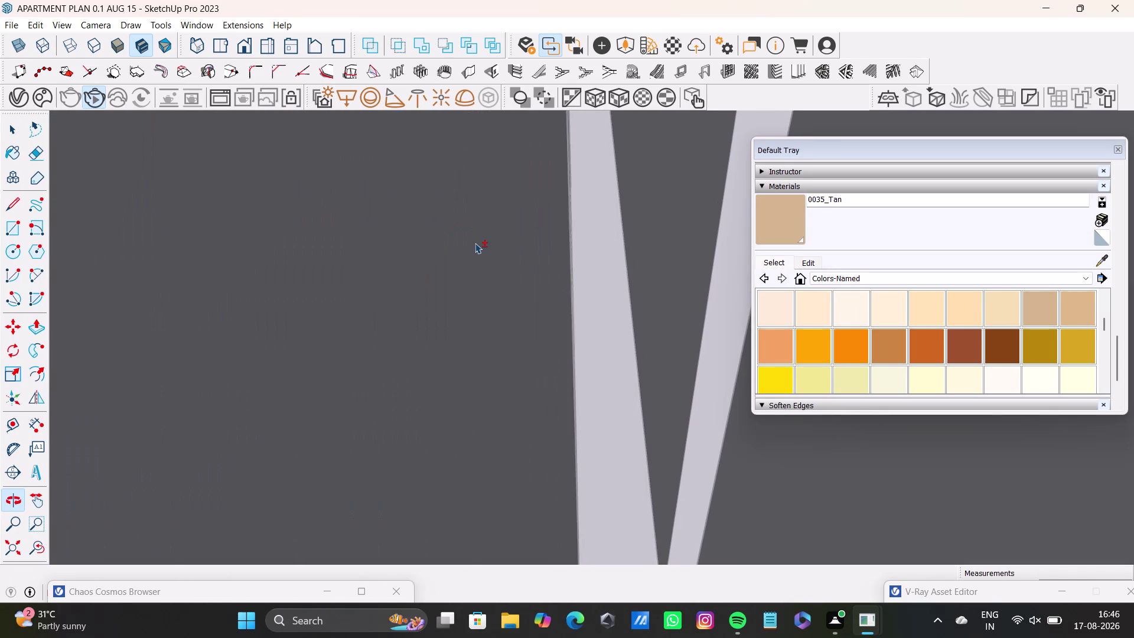
middle_drag(395, 256, 516, 247)
middle_drag(516, 246, 619, 260)
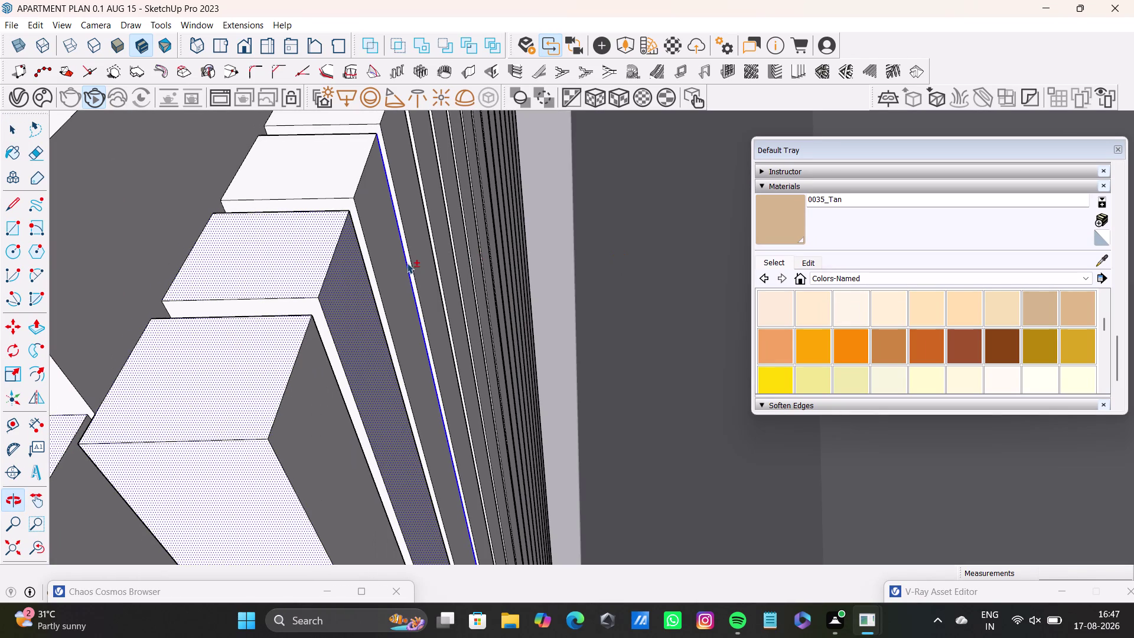
click(397, 267)
click(418, 247)
click(391, 258)
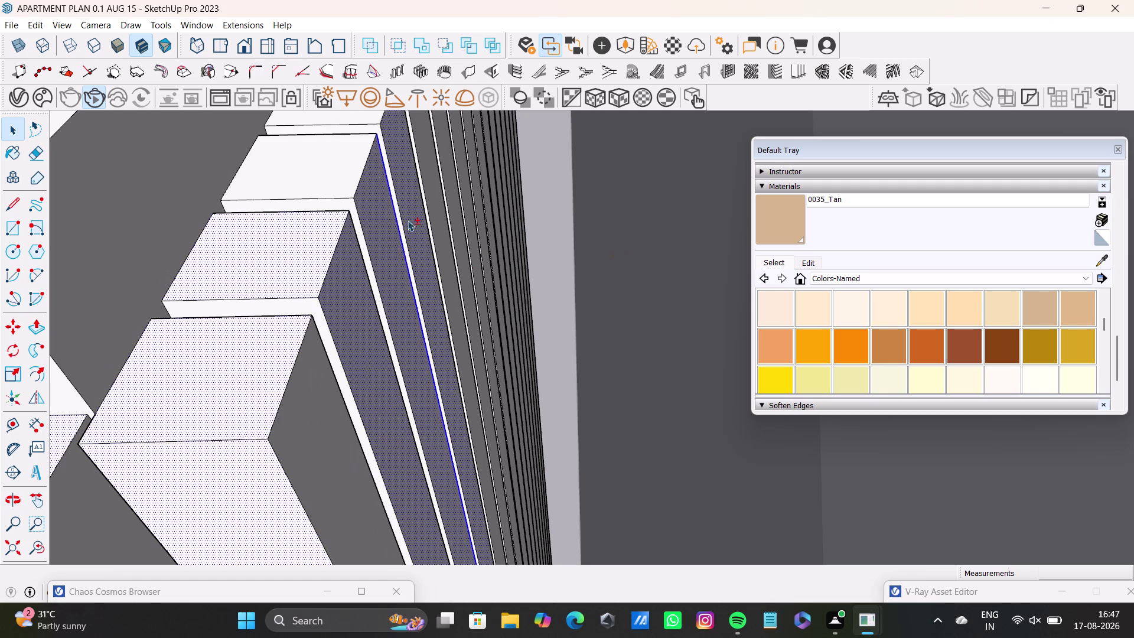
click(435, 182)
click(452, 194)
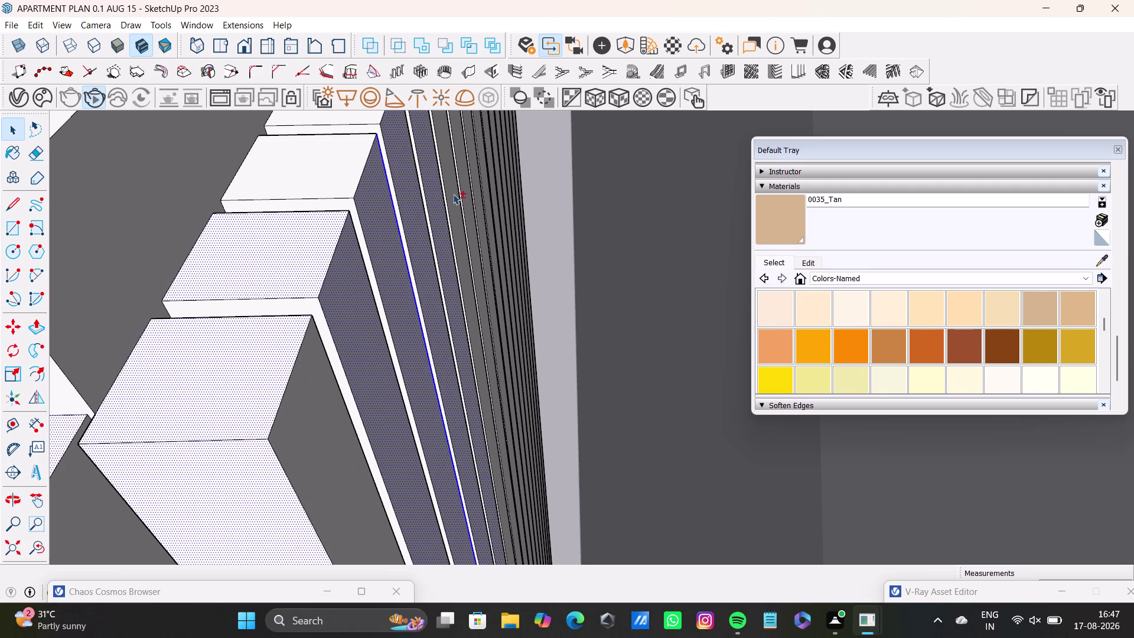
click(468, 182)
click(466, 183)
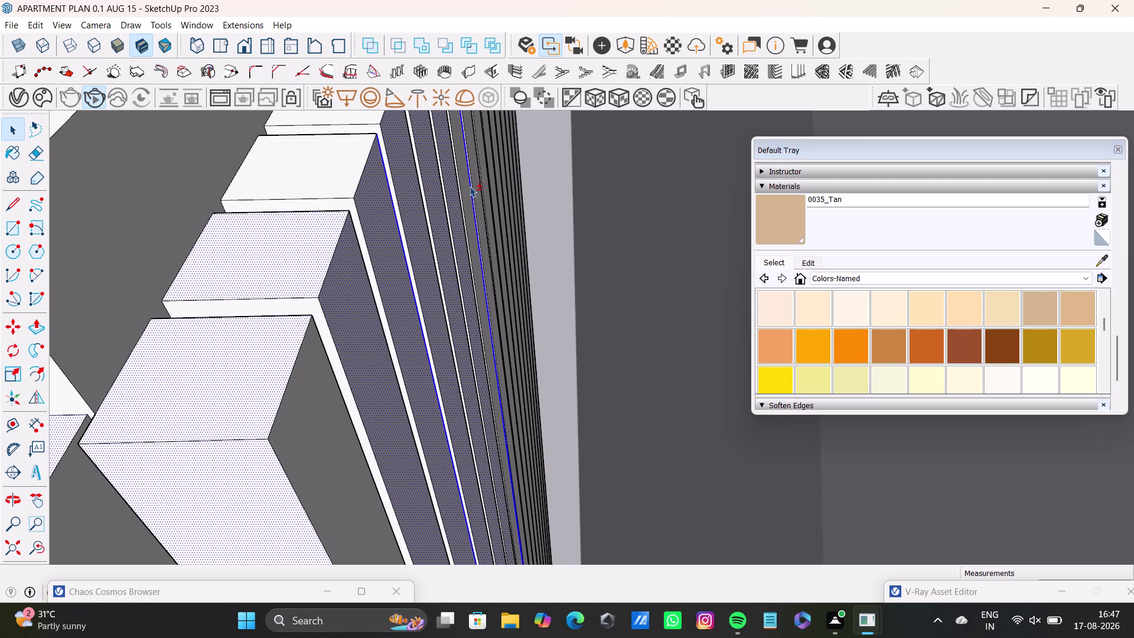
scroll(down, 3)
View the slat row from above and add the gap faces between slats.
click(38, 547)
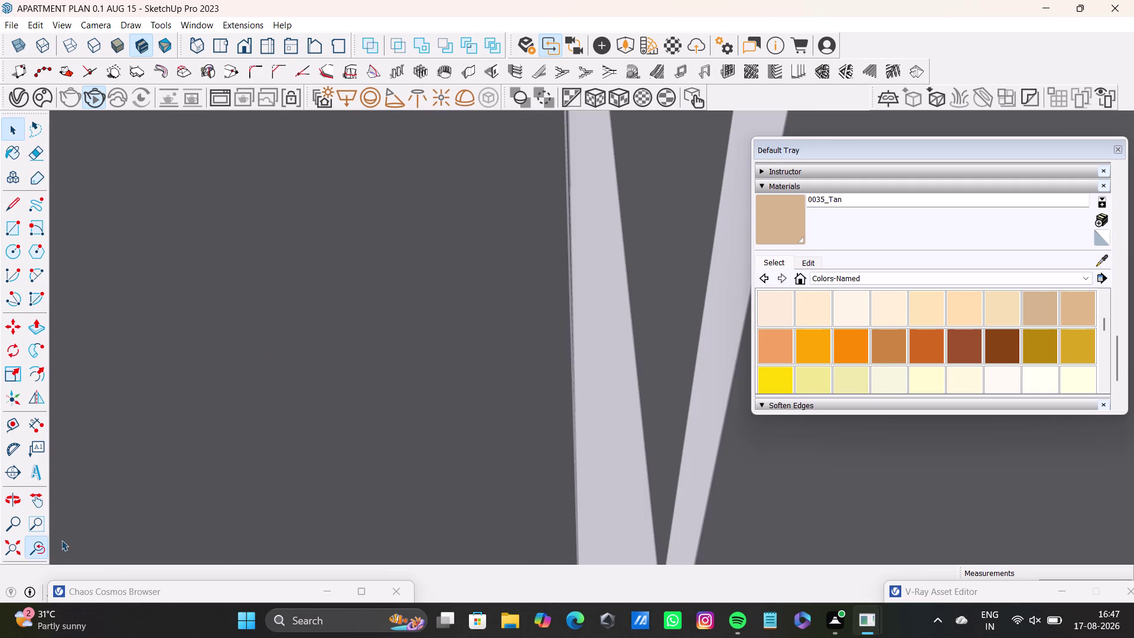
middle_drag(334, 401, 422, 416)
click(302, 381)
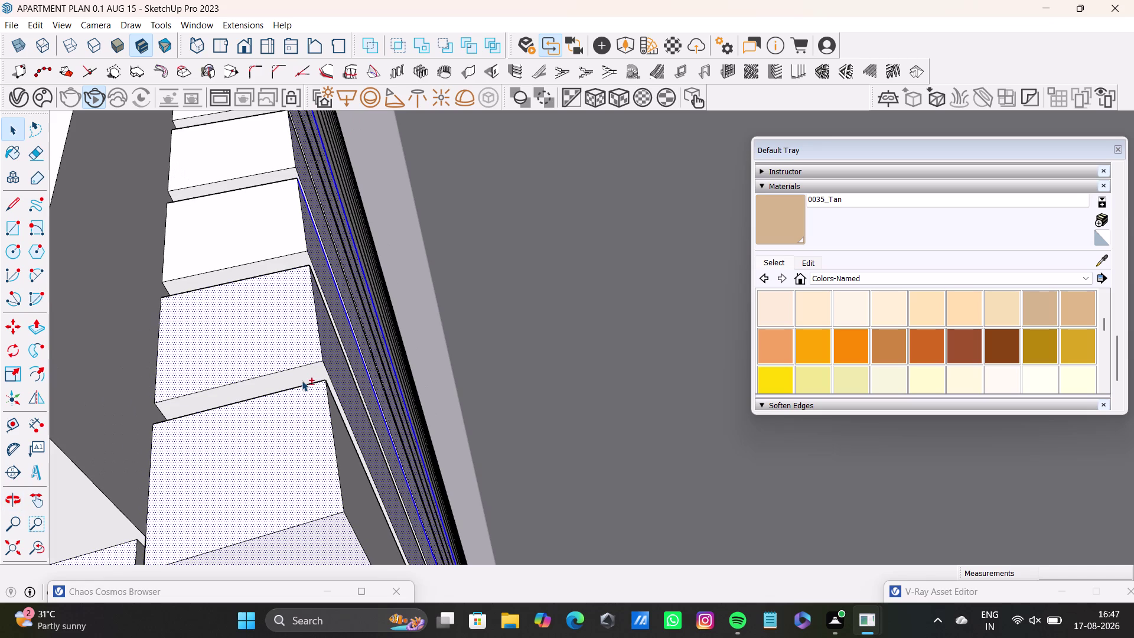
click(287, 264)
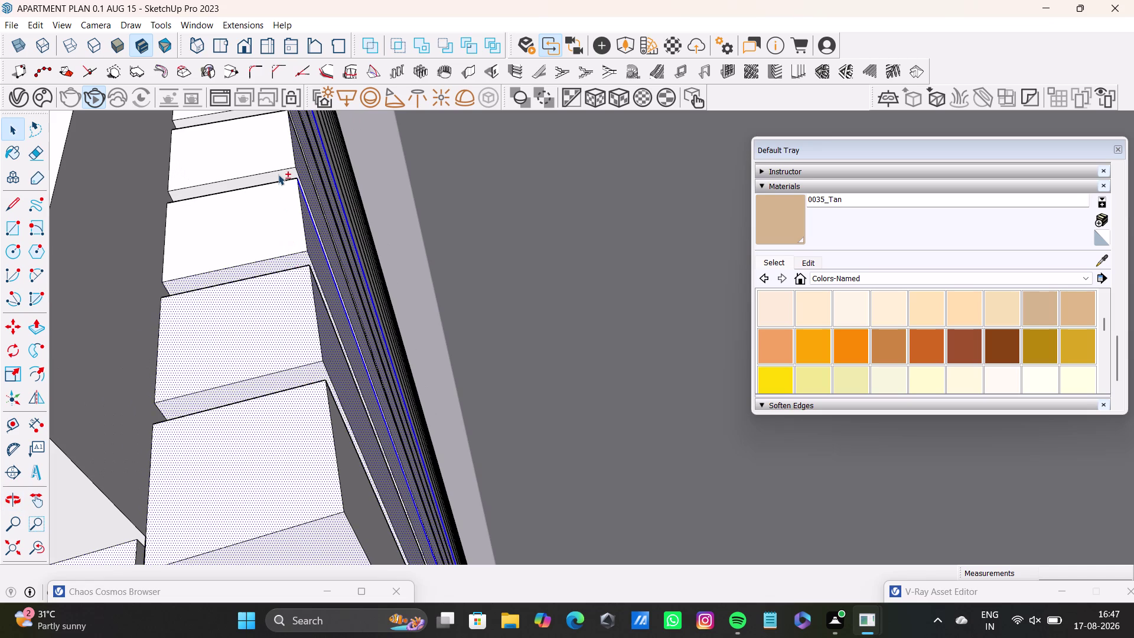
click(278, 174)
middle_drag(274, 208, 332, 391)
scroll(up, 3)
click(311, 260)
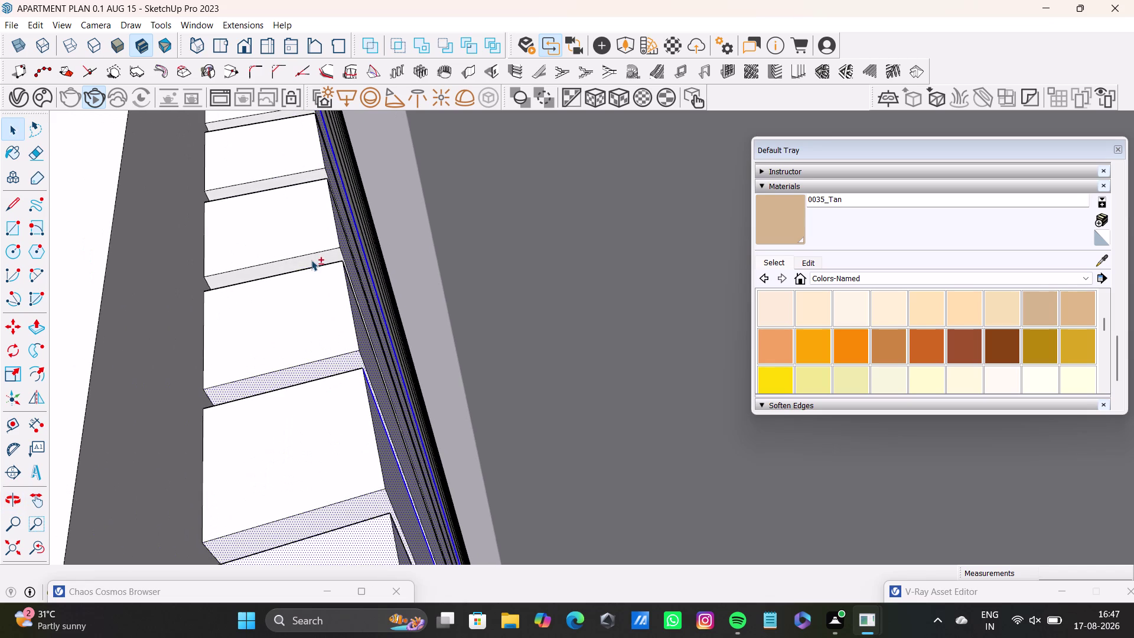
scroll(down, 3)
scroll(down, 3)
middle_drag(324, 263, 380, 426)
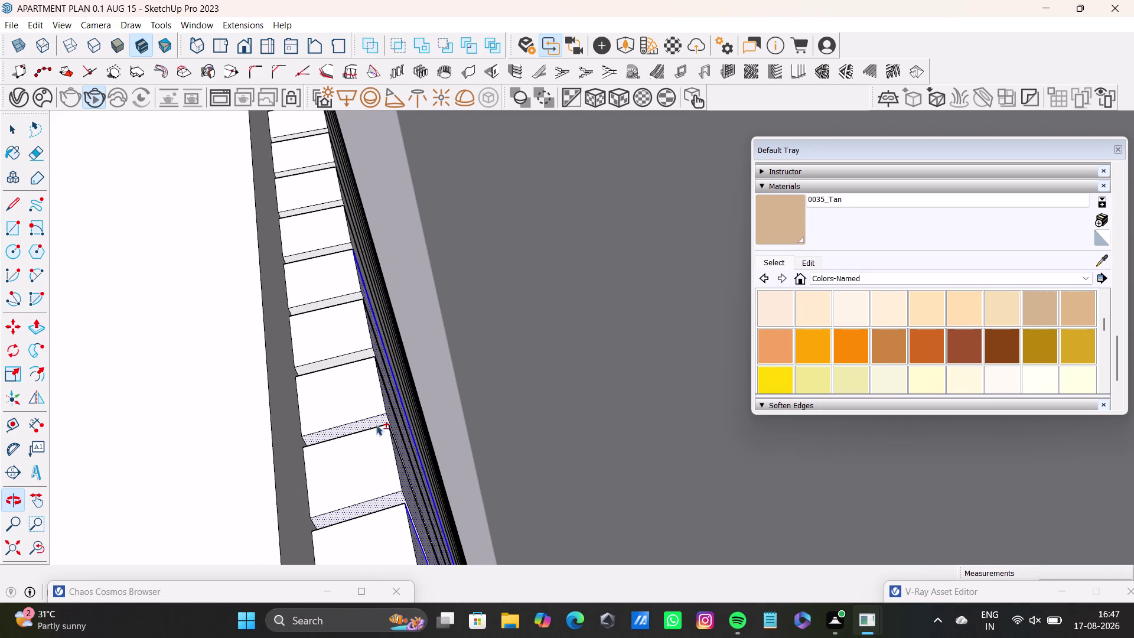
click(361, 397)
click(367, 471)
click(344, 330)
click(318, 271)
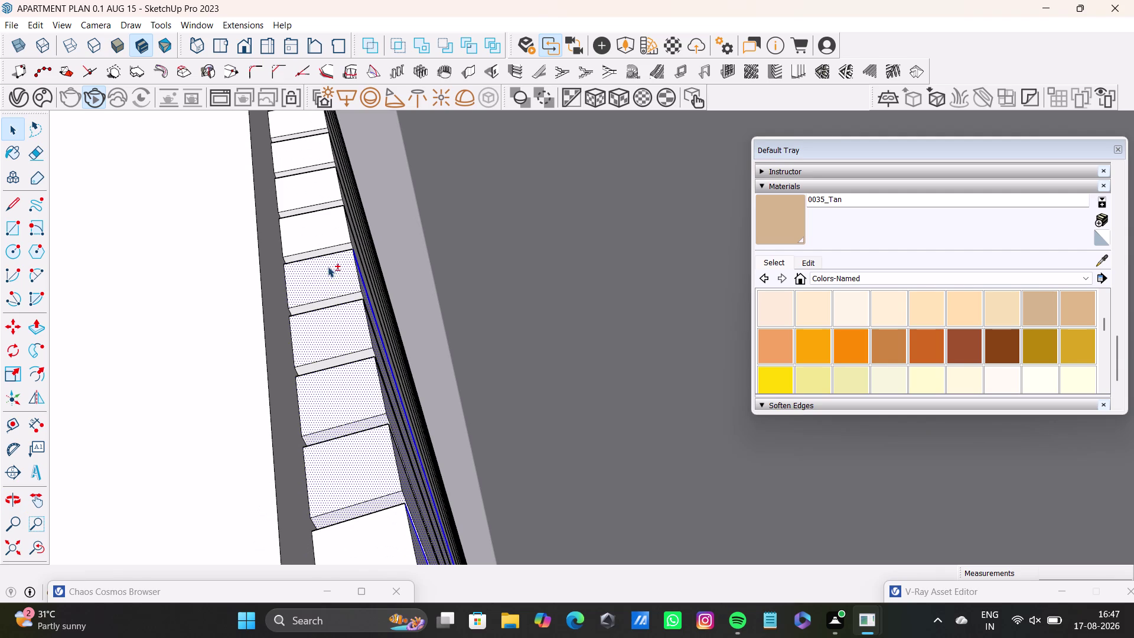
click(336, 298)
scroll(up, 3)
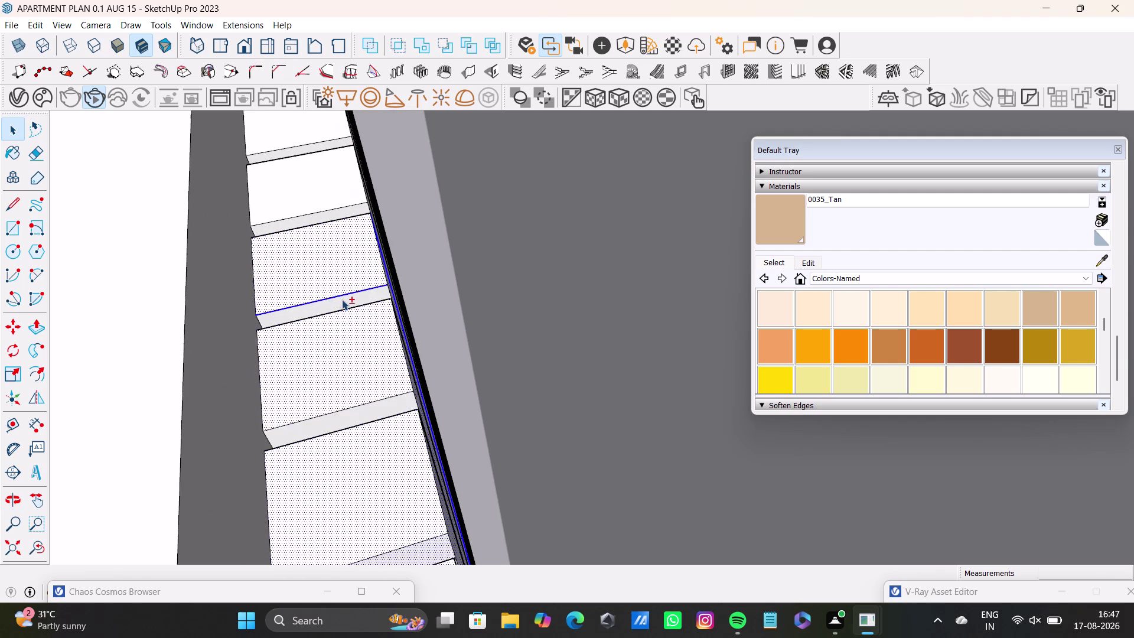
click(342, 299)
click(305, 220)
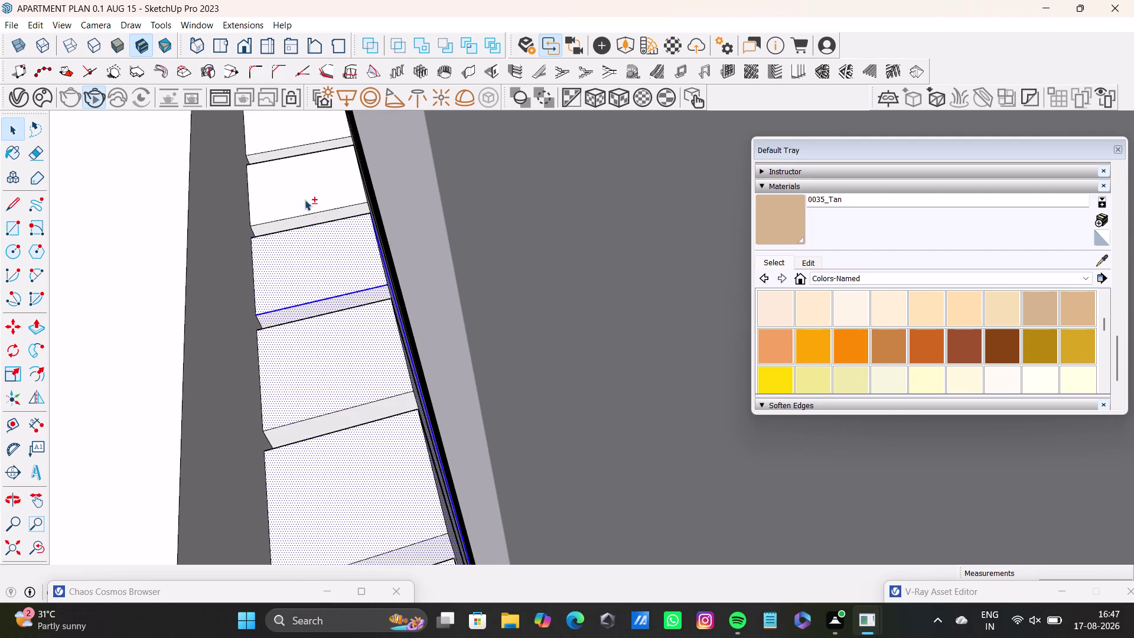
click(304, 198)
middle_drag(310, 187, 333, 306)
click(343, 236)
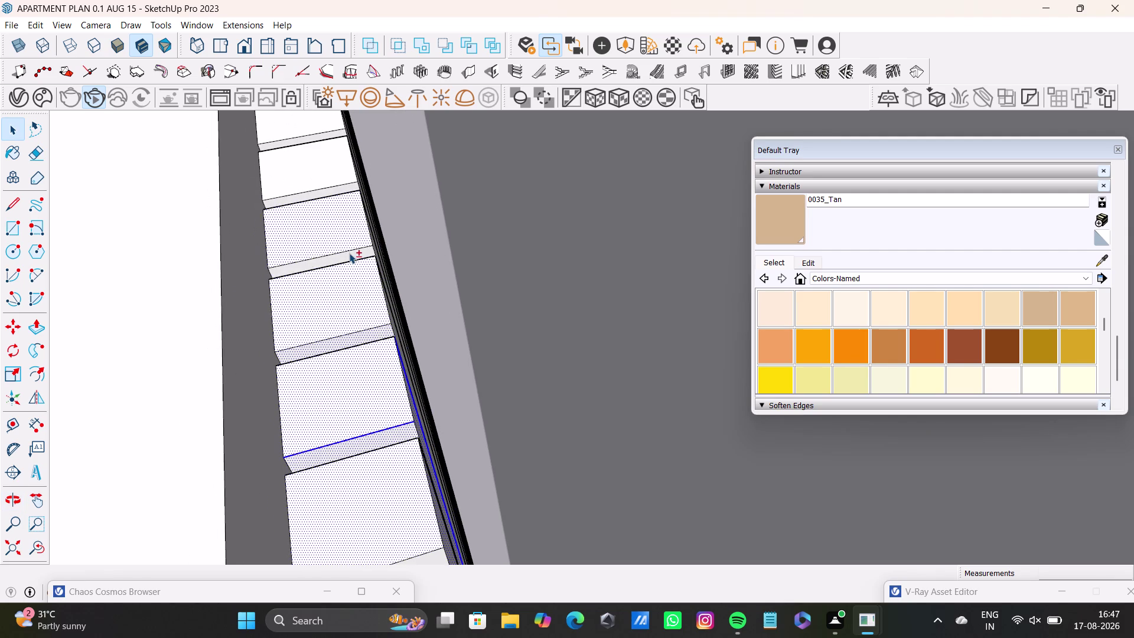
click(349, 253)
click(352, 255)
scroll(down, 3)
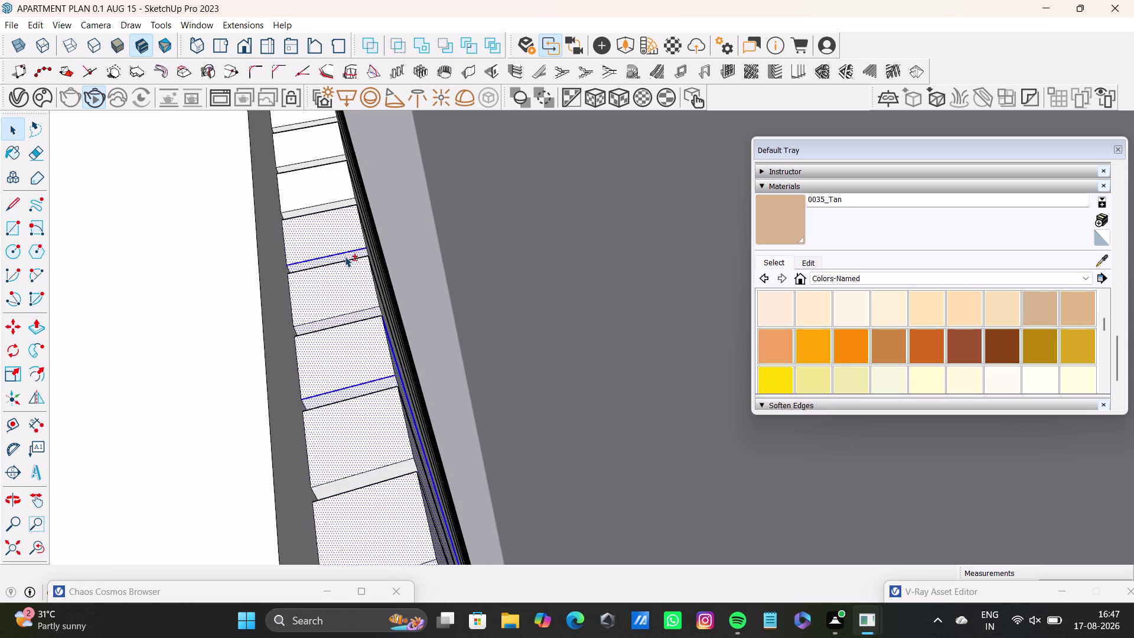
scroll(down, 3)
scroll(down, 3)
click(320, 207)
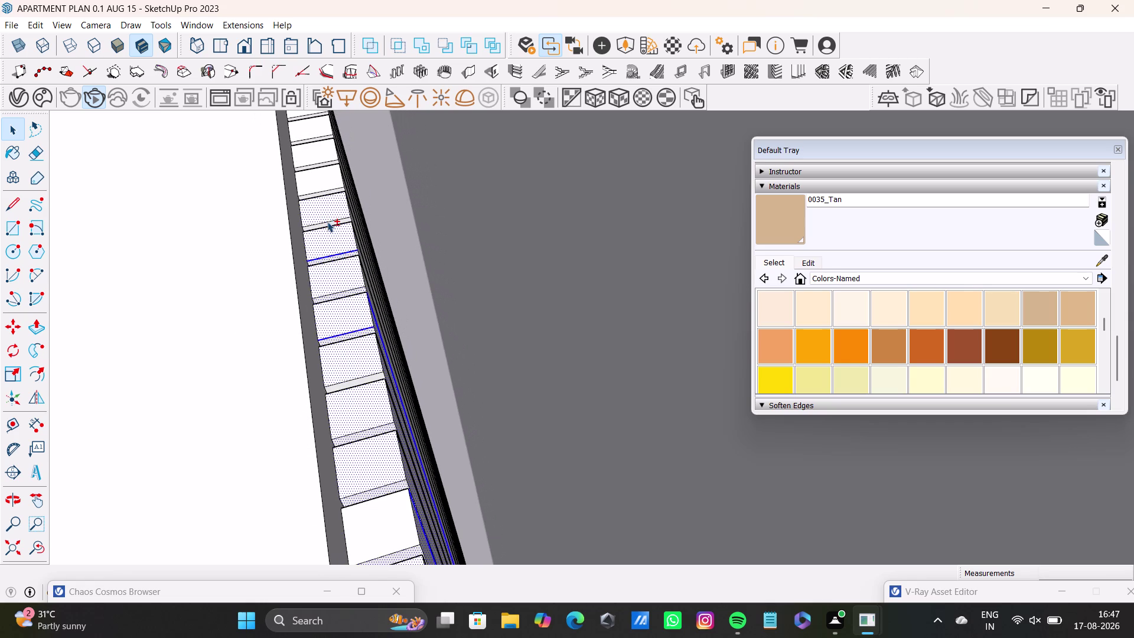
scroll(up, 3)
scroll(up, 3)
Add the far-end gap and slat faces, then paint the selection with 0035_Tan.
middle_drag(478, 299, 427, 311)
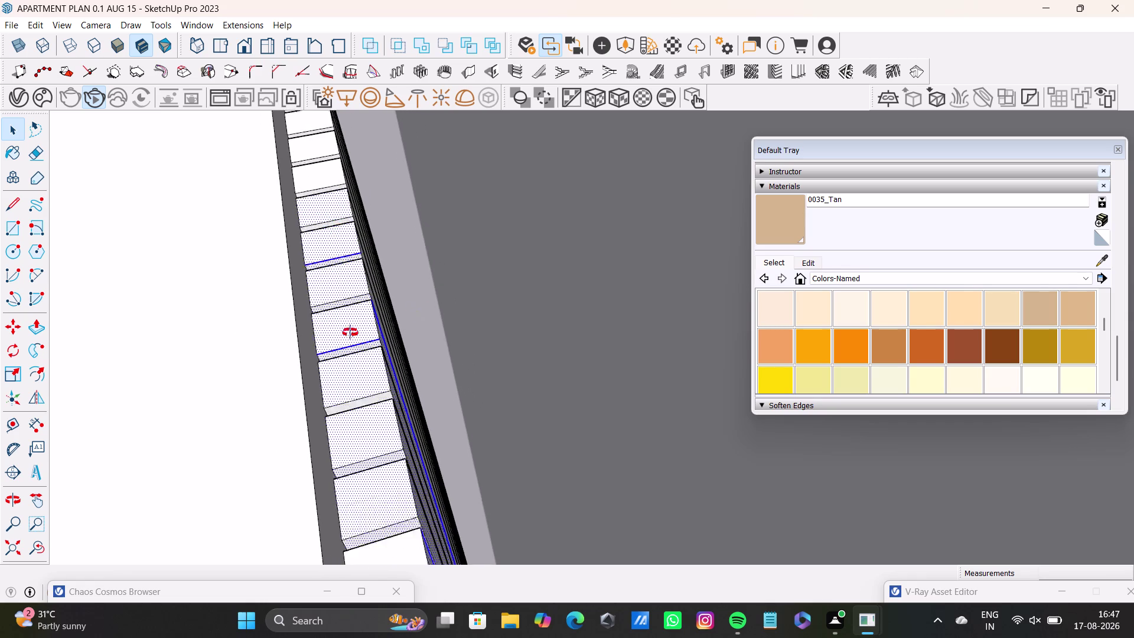
middle_drag(427, 311, 527, 338)
scroll(up, 3)
middle_drag(276, 199, 347, 383)
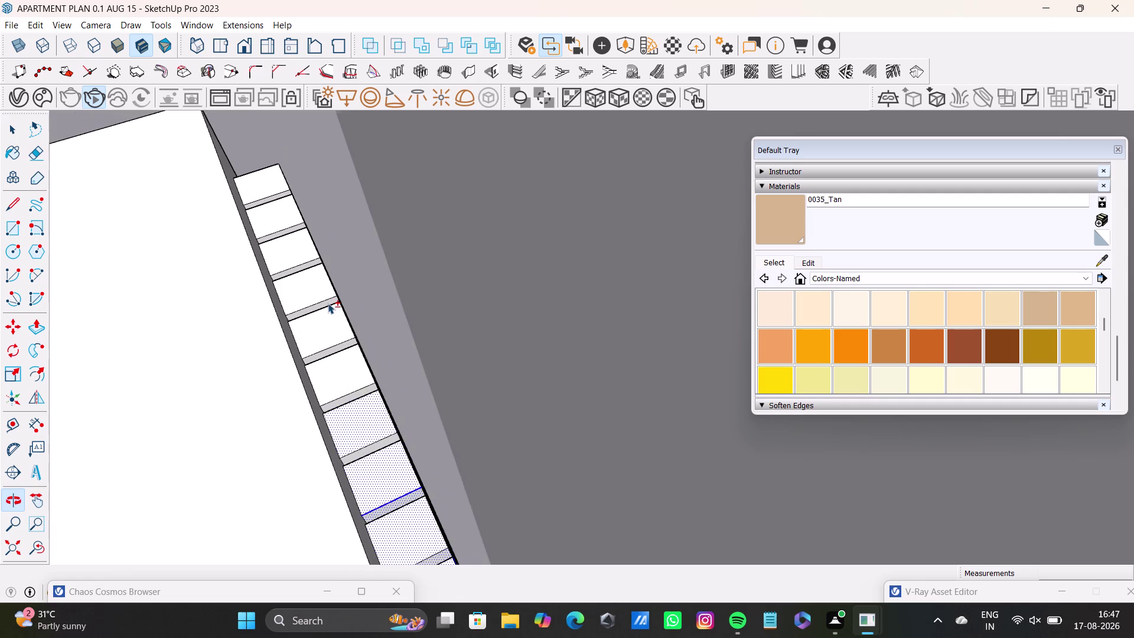
scroll(up, 3)
click(257, 177)
click(281, 207)
click(297, 248)
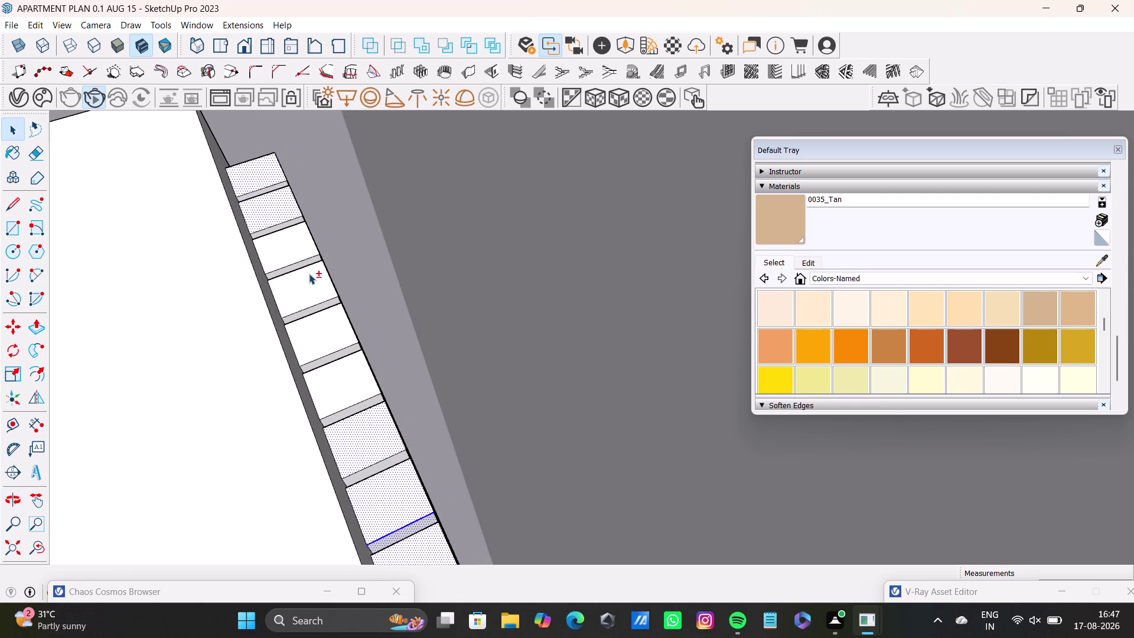
click(311, 291)
drag(335, 332, 336, 338)
click(344, 392)
click(336, 335)
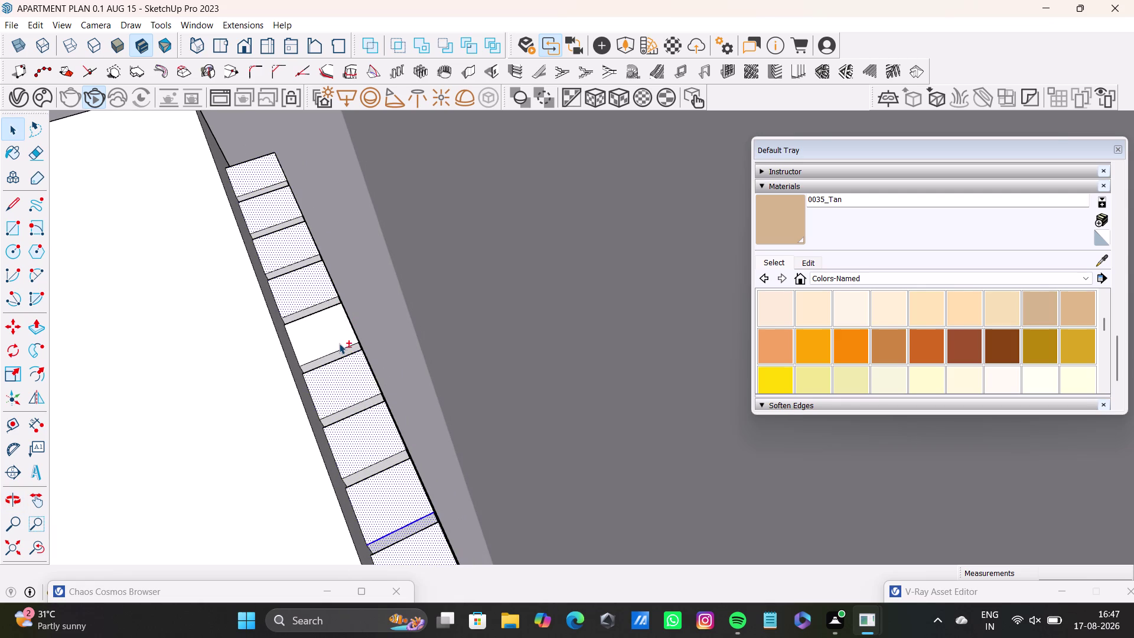
scroll(up, 3)
click(333, 293)
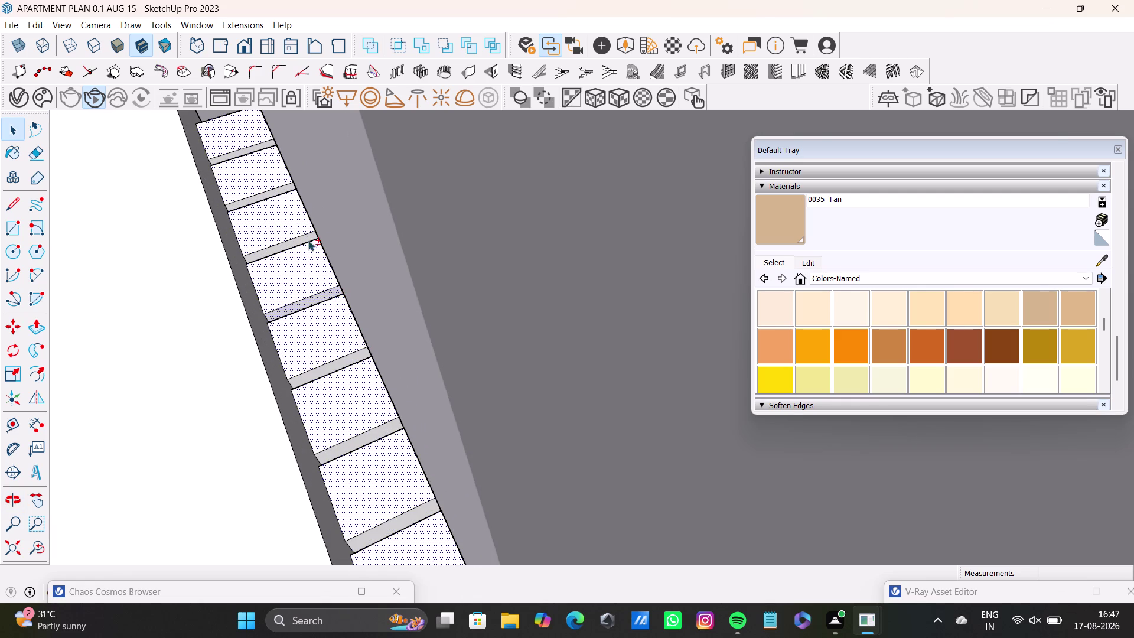
click(308, 237)
click(279, 186)
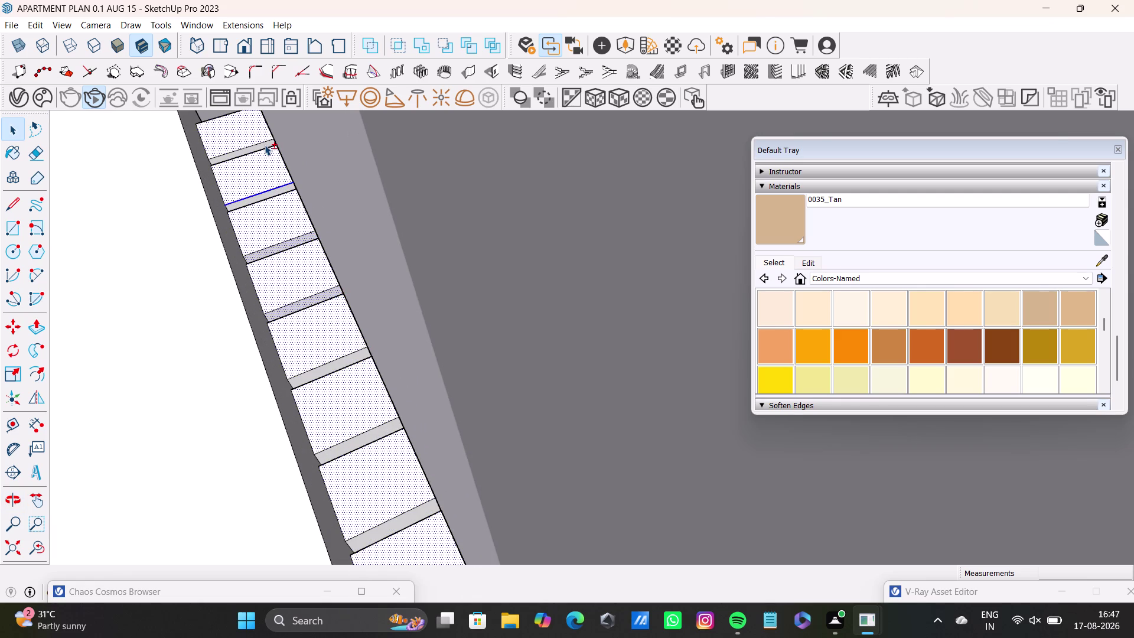
click(264, 145)
click(280, 190)
click(336, 361)
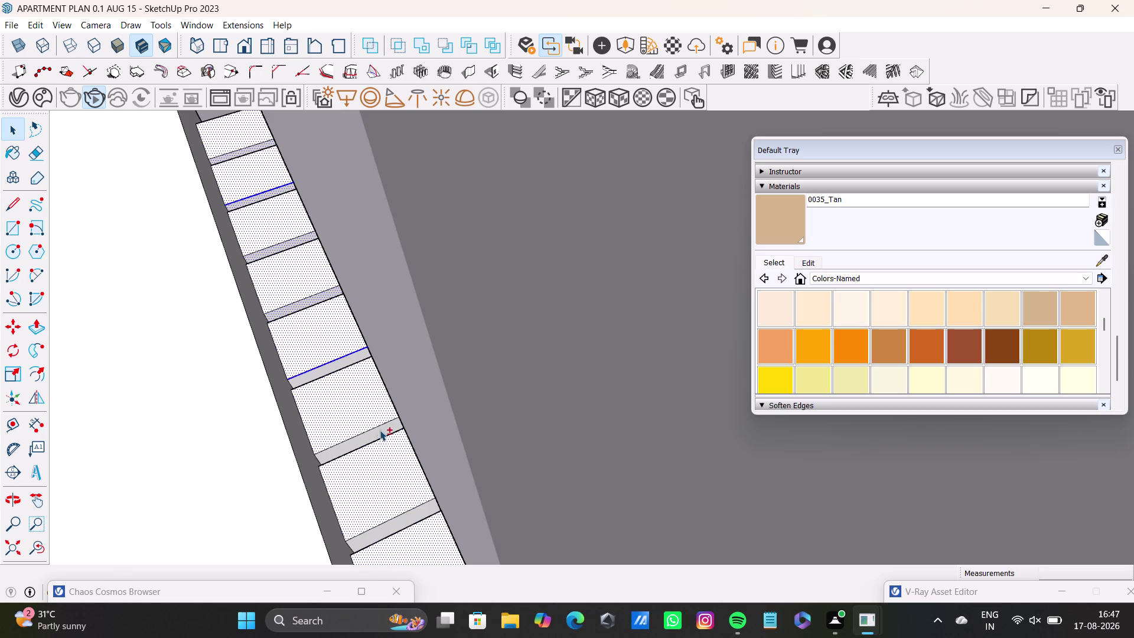
click(381, 430)
click(361, 352)
middle_drag(401, 455, 366, 344)
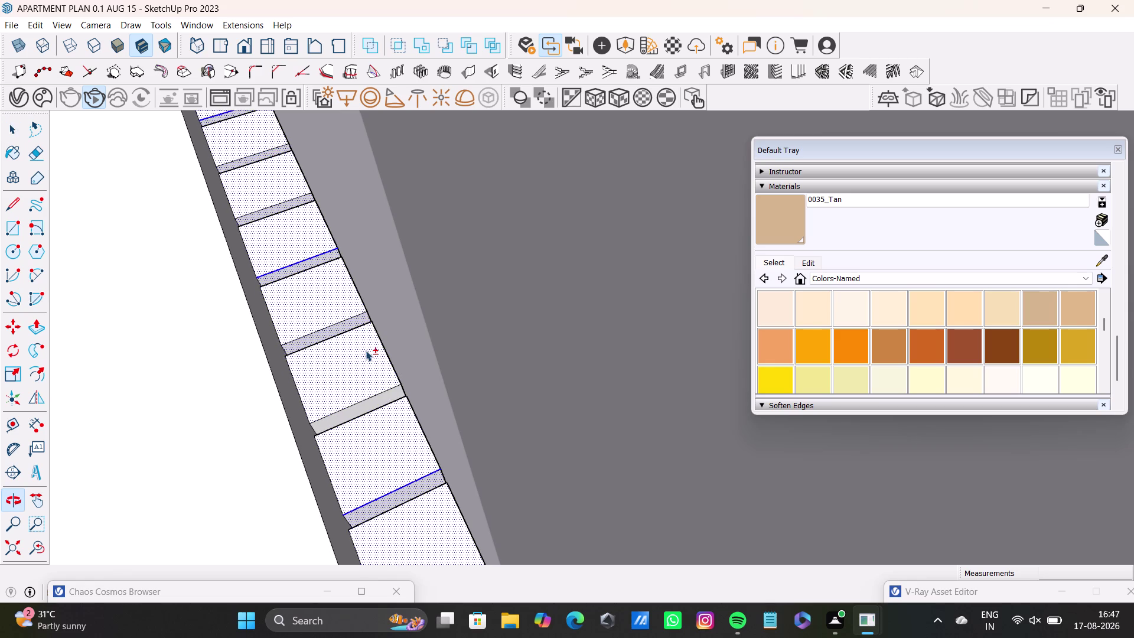
click(388, 393)
middle_drag(426, 456, 390, 342)
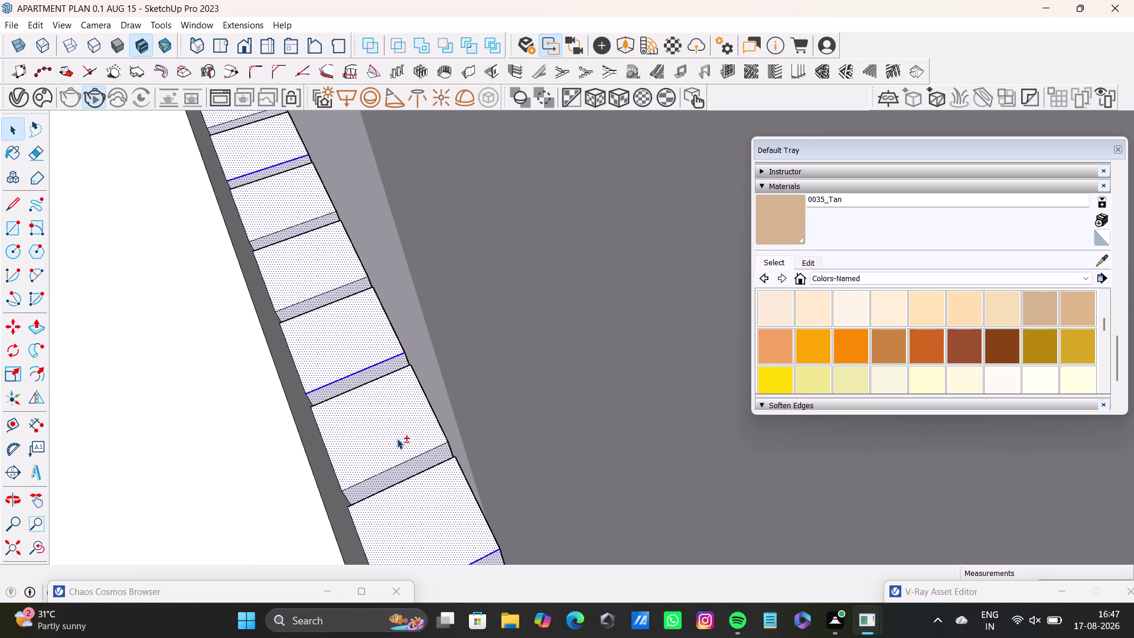
scroll(down, 3)
scroll(down, 3)
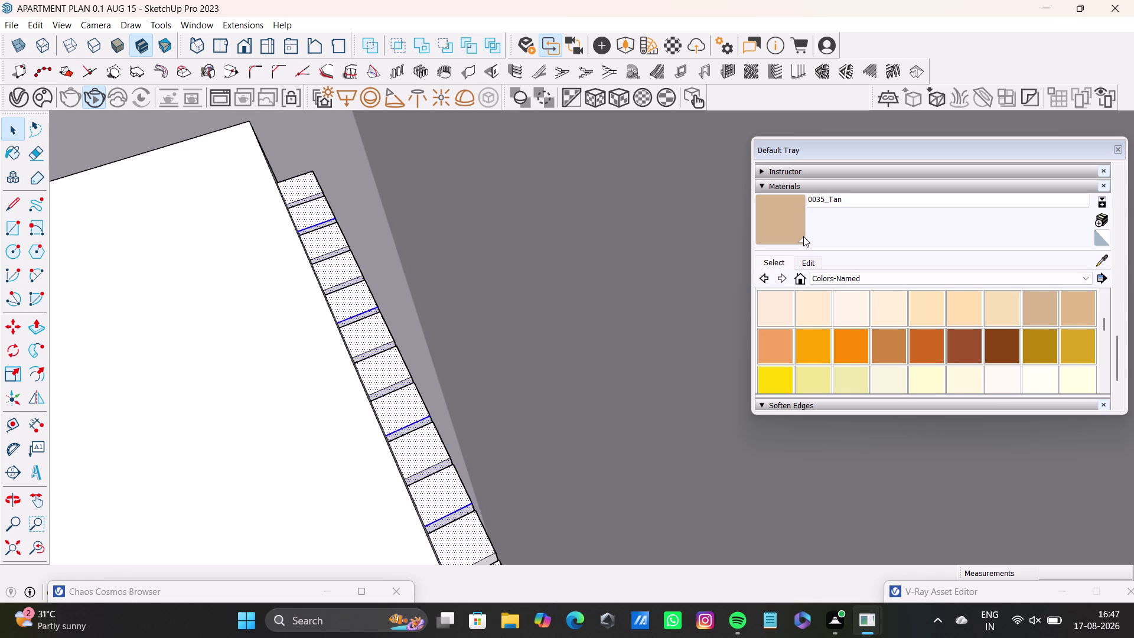
click(788, 225)
click(328, 271)
Paint another slat face tan from a side view, then undo the last paint.
scroll(down, 3)
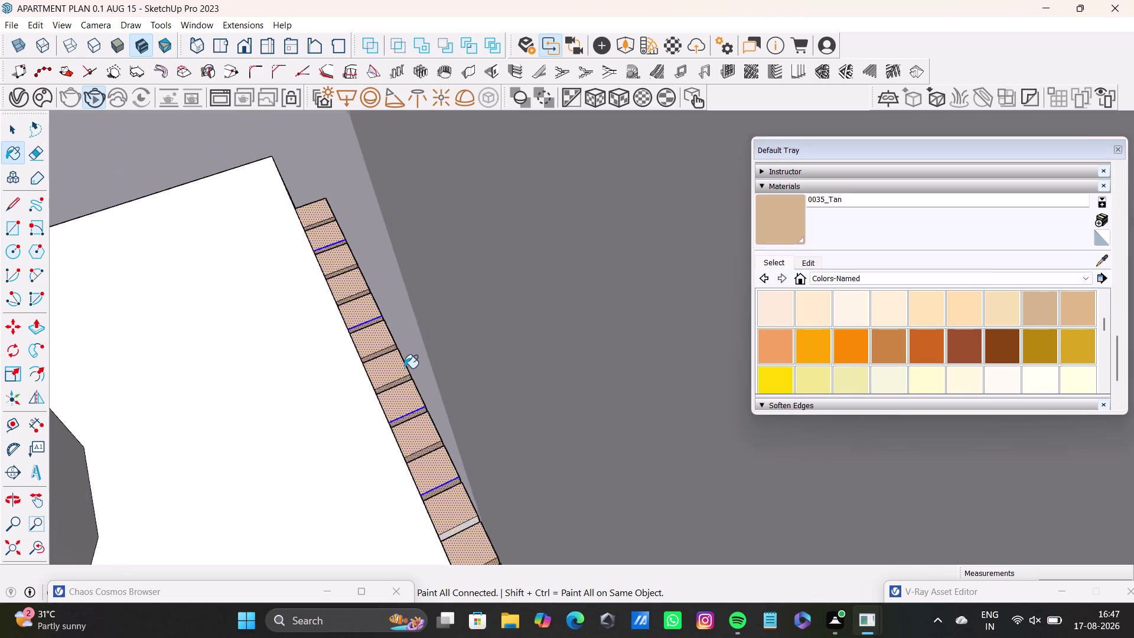
scroll(up, 3)
click(465, 505)
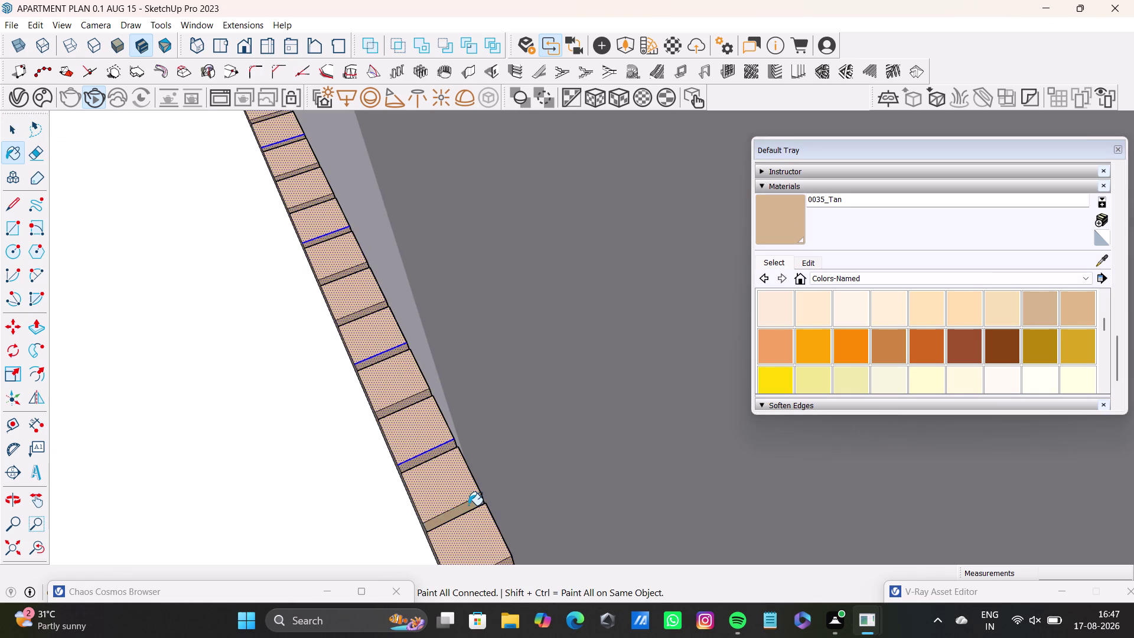
middle_drag(482, 501, 396, 460)
scroll(down, 3)
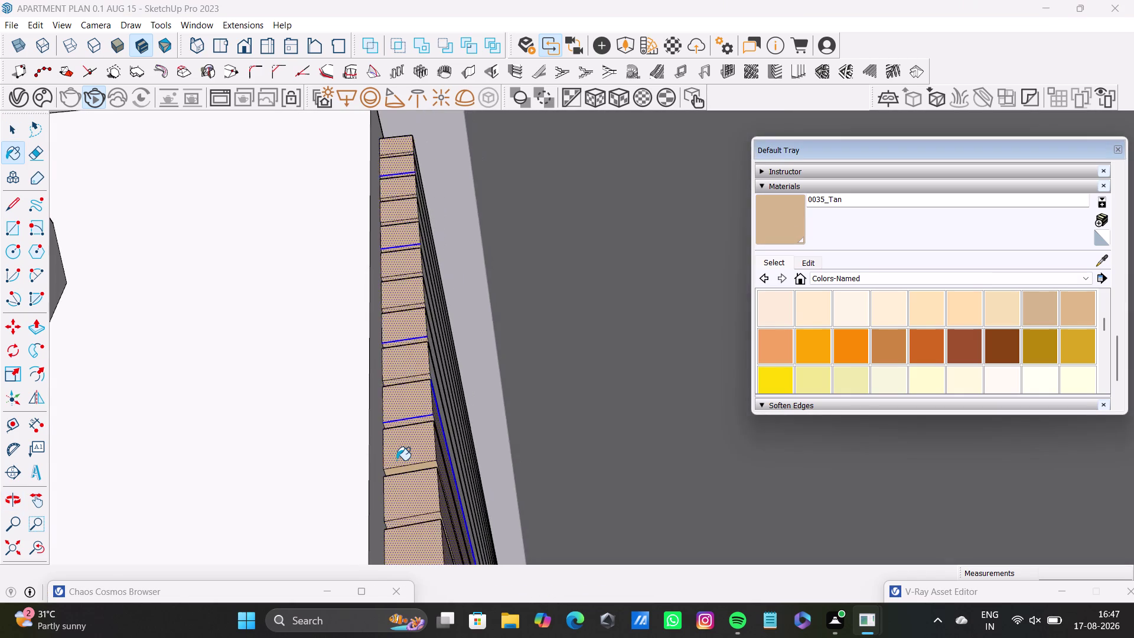
scroll(down, 3)
middle_drag(394, 470, 489, 288)
scroll(down, 3)
click(511, 345)
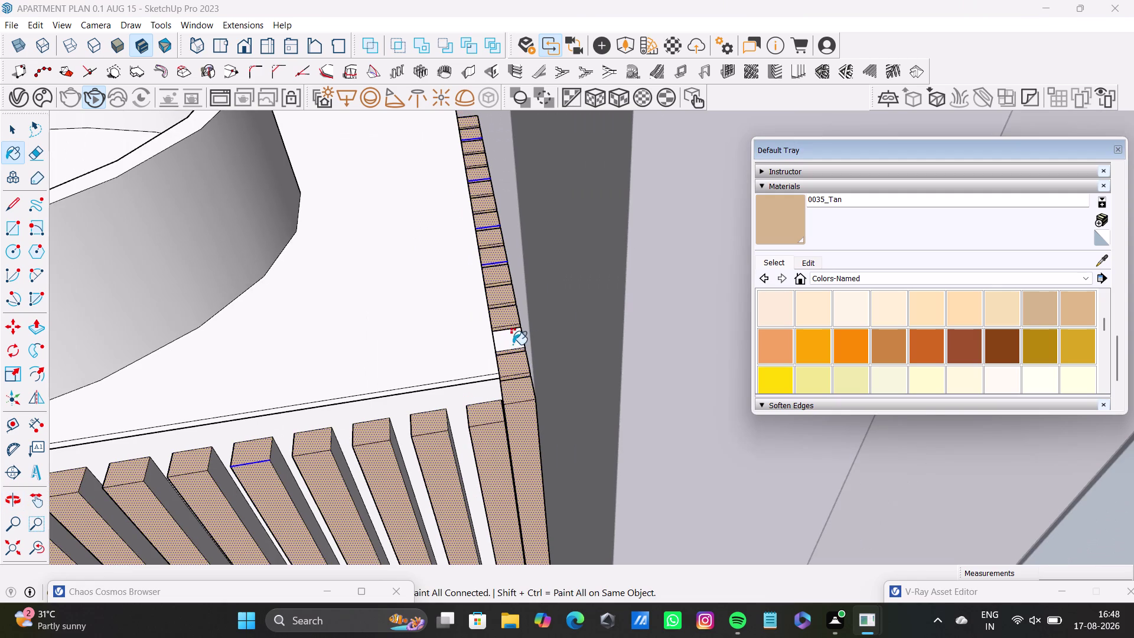
key(ctrl+z)
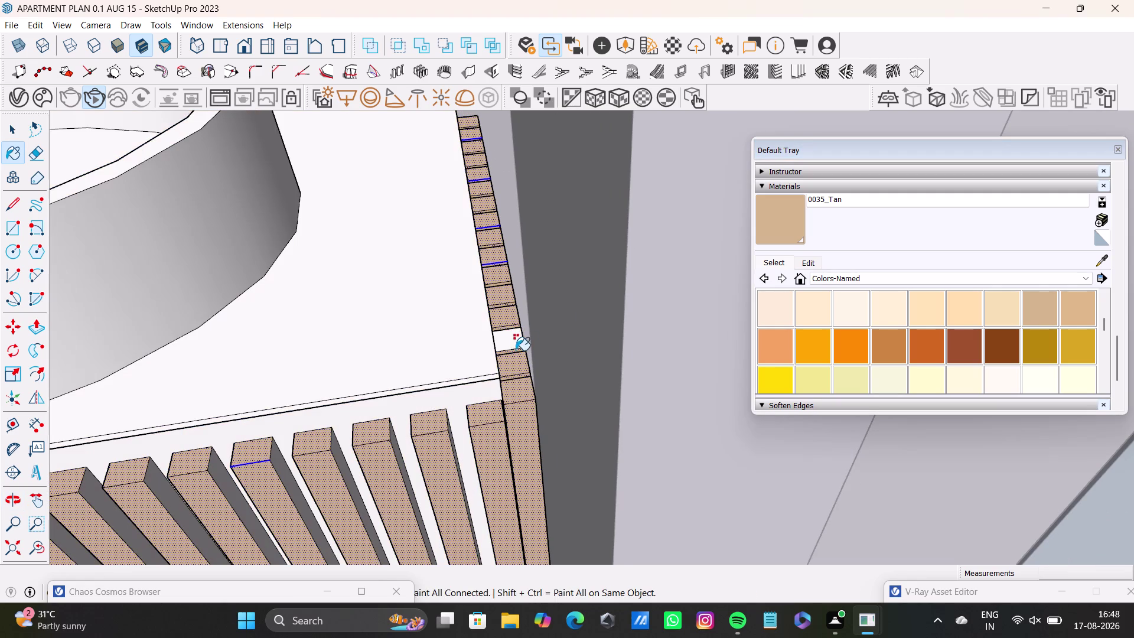
Switch to the Select tool and clear the selection from the slats.
key(space)
click(510, 340)
click(771, 224)
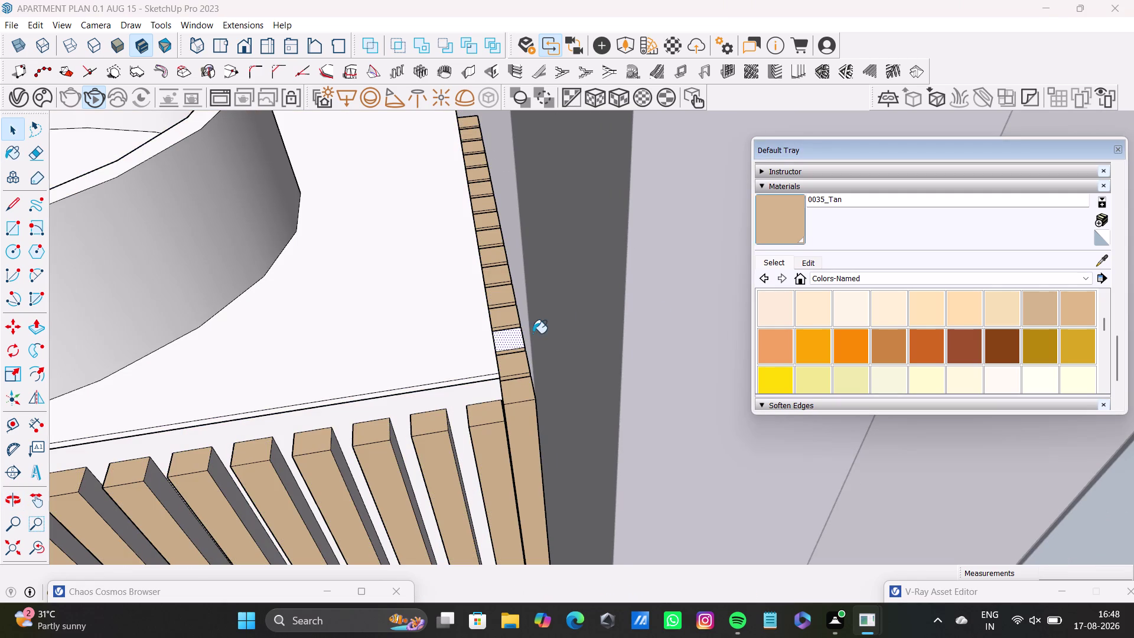
click(505, 334)
scroll(down, 3)
key(space)
Orbit around to the vanity's slatted front and reselect the Tan material.
middle_drag(468, 424, 511, 401)
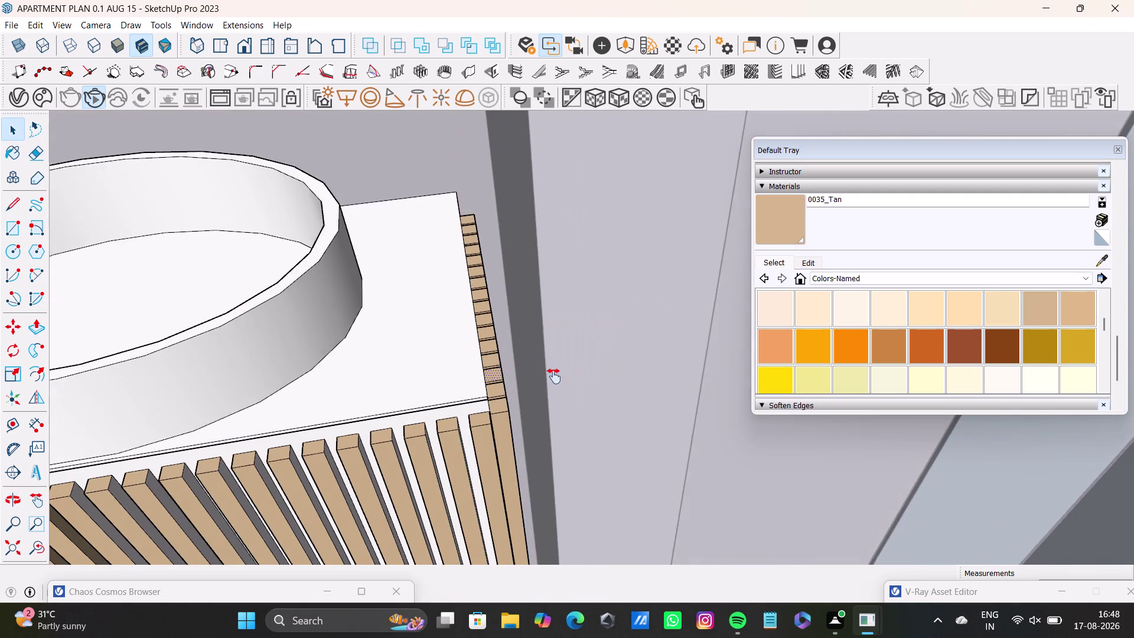
middle_drag(510, 401, 610, 352)
scroll(up, 3)
scroll(down, 3)
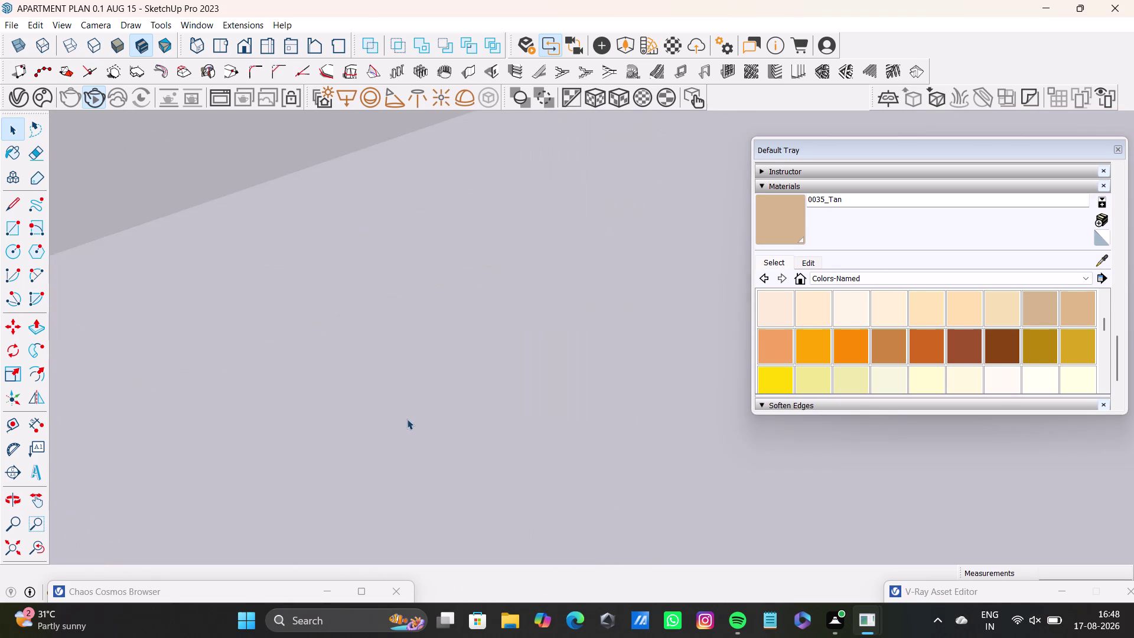
middle_drag(294, 376, 543, 369)
middle_drag(246, 438, 416, 312)
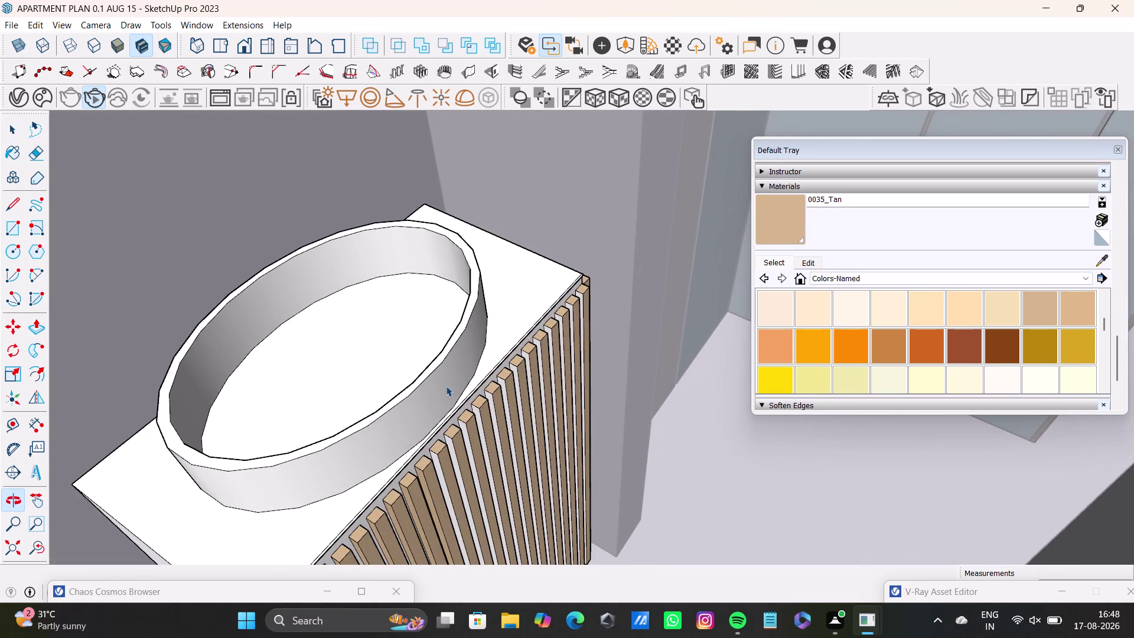
scroll(up, 3)
middle_drag(488, 408, 440, 364)
click(782, 226)
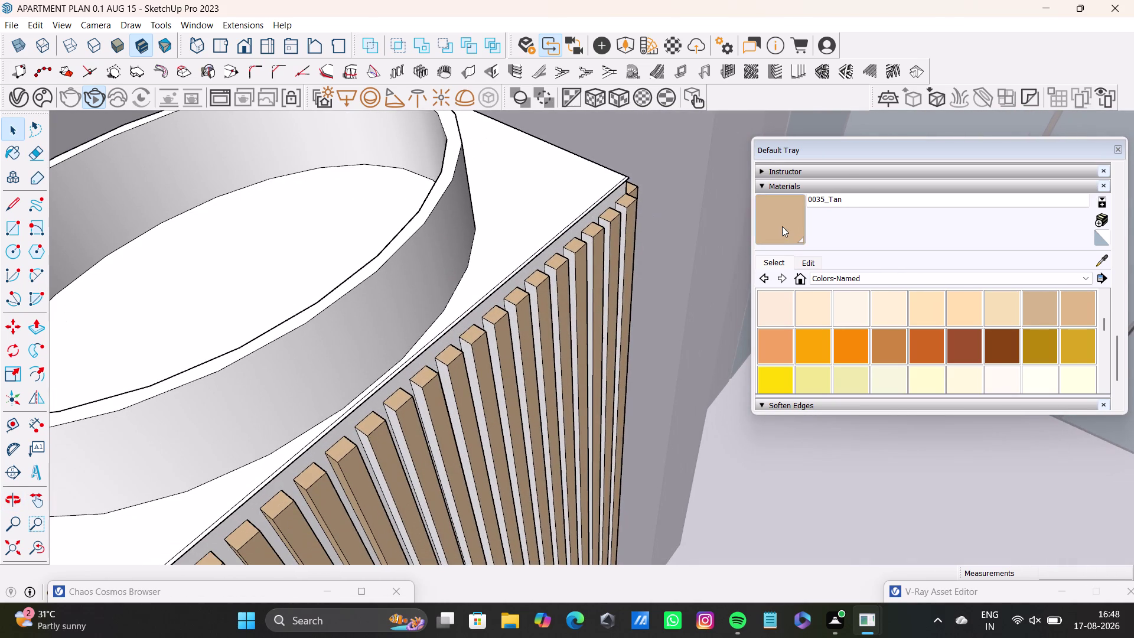
click(773, 213)
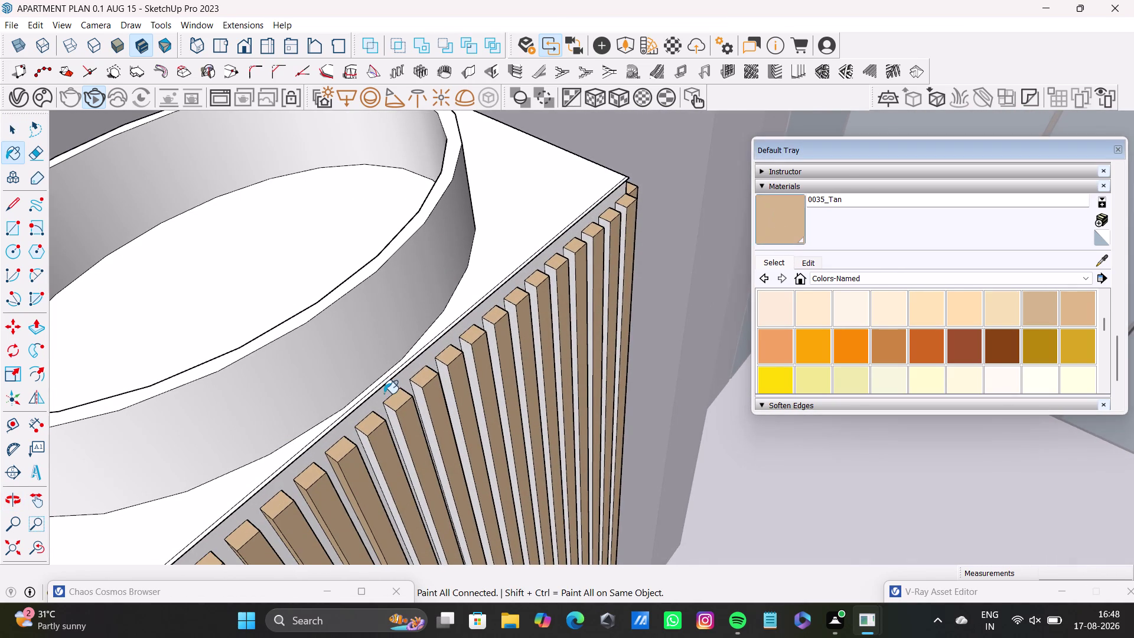
Paint the white gaps along the slat row tan with 0035_Tan, up to the vanity corner.
scroll(up, 3)
click(378, 439)
click(410, 414)
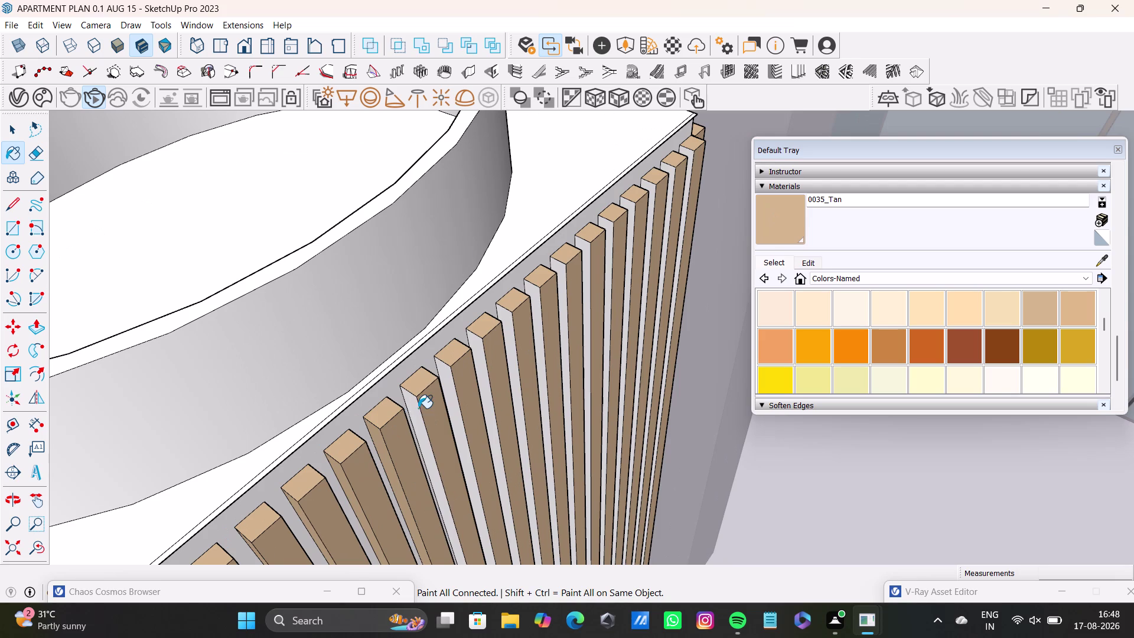
click(445, 377)
click(478, 349)
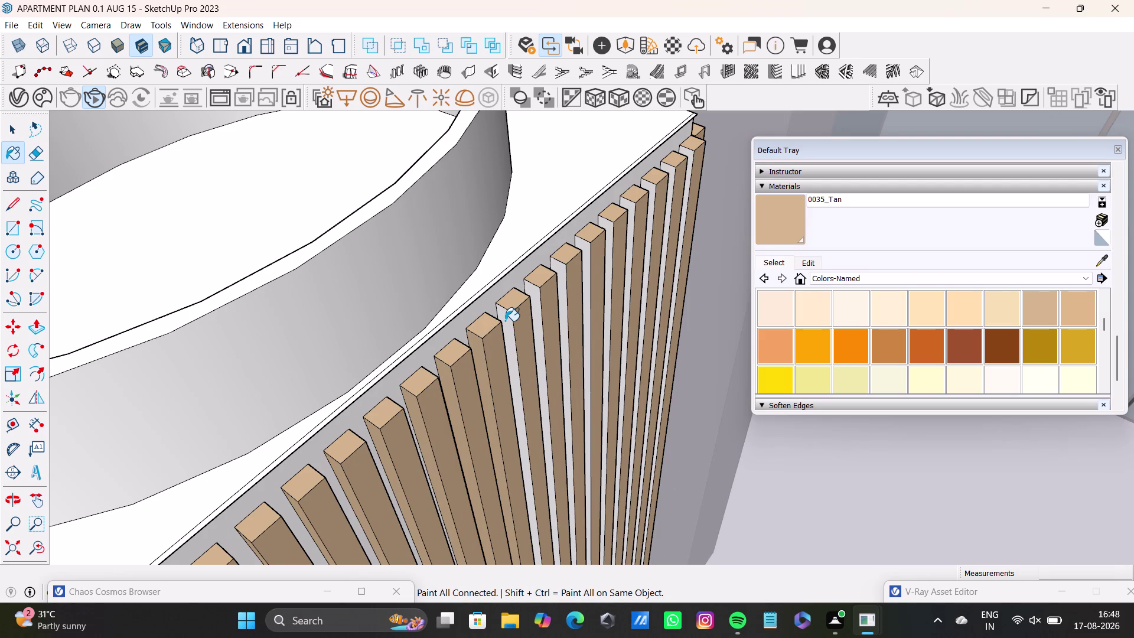
click(504, 320)
click(535, 295)
click(563, 272)
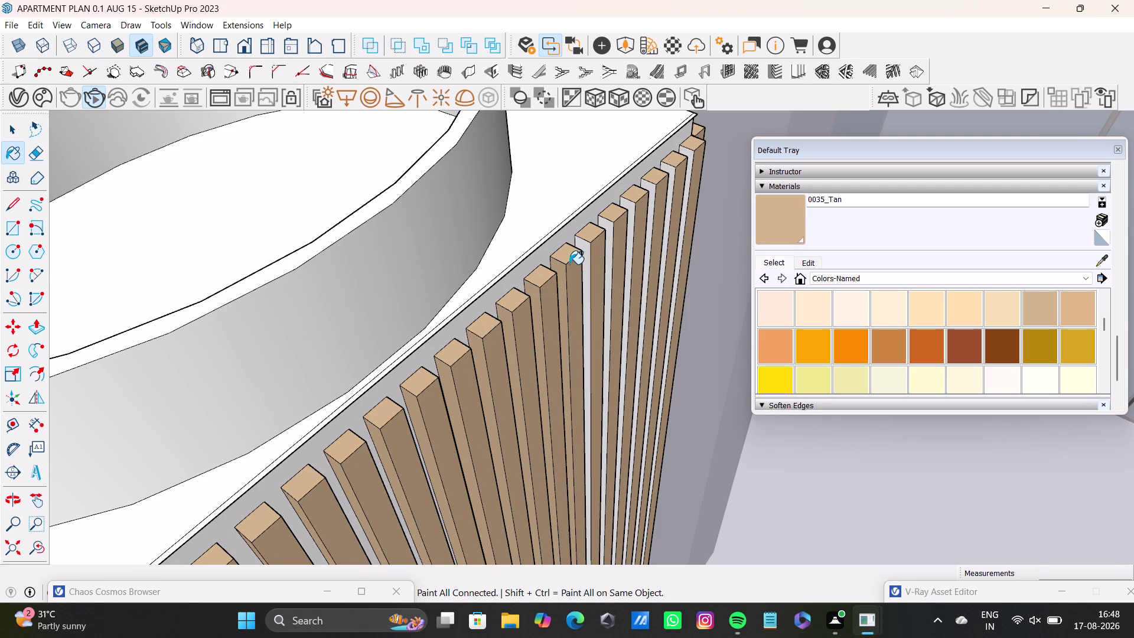
click(582, 254)
click(585, 257)
click(607, 227)
click(629, 212)
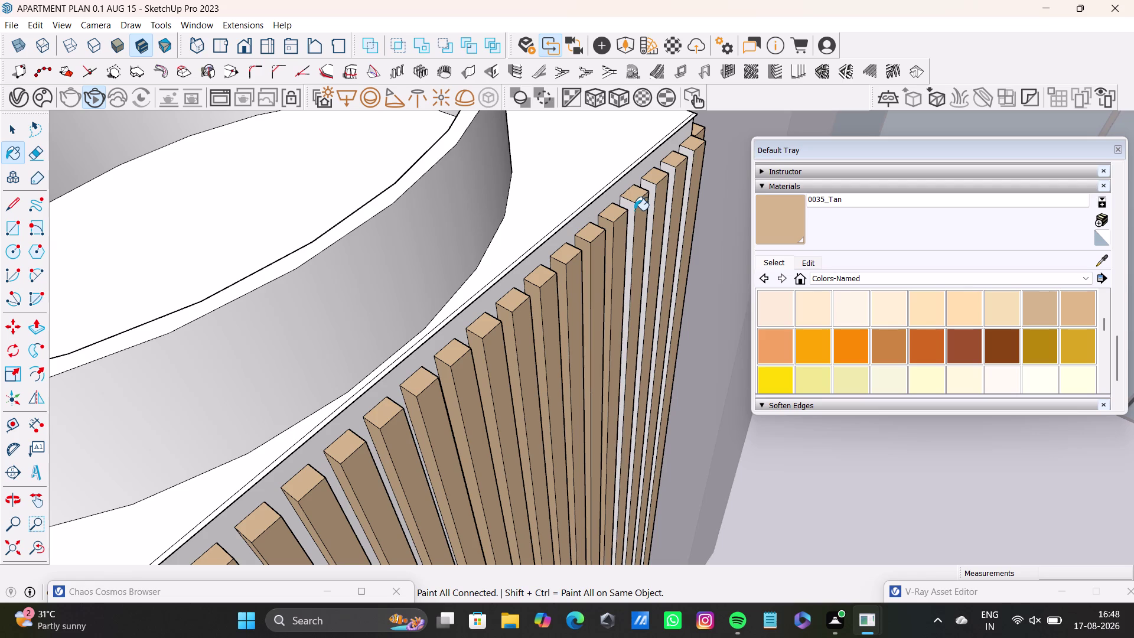
click(650, 196)
click(671, 174)
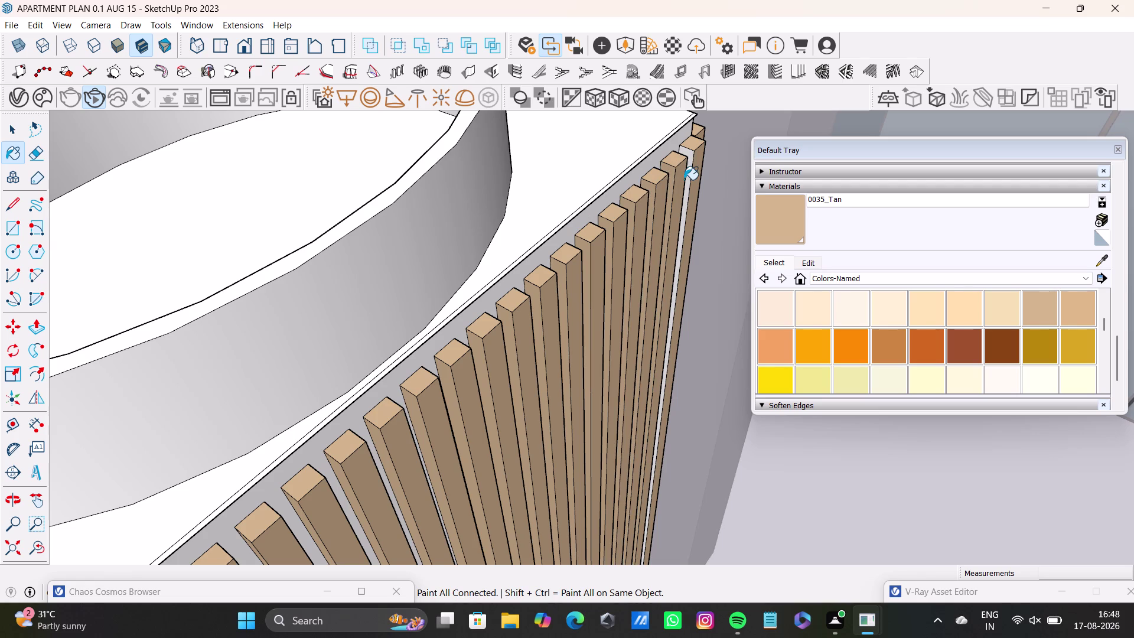
click(688, 165)
Orbit around the vanity front to the remaining white gaps and begin painting them tan.
scroll(down, 3)
middle_drag(633, 317, 667, 239)
middle_drag(626, 371, 452, 380)
middle_drag(513, 382, 319, 369)
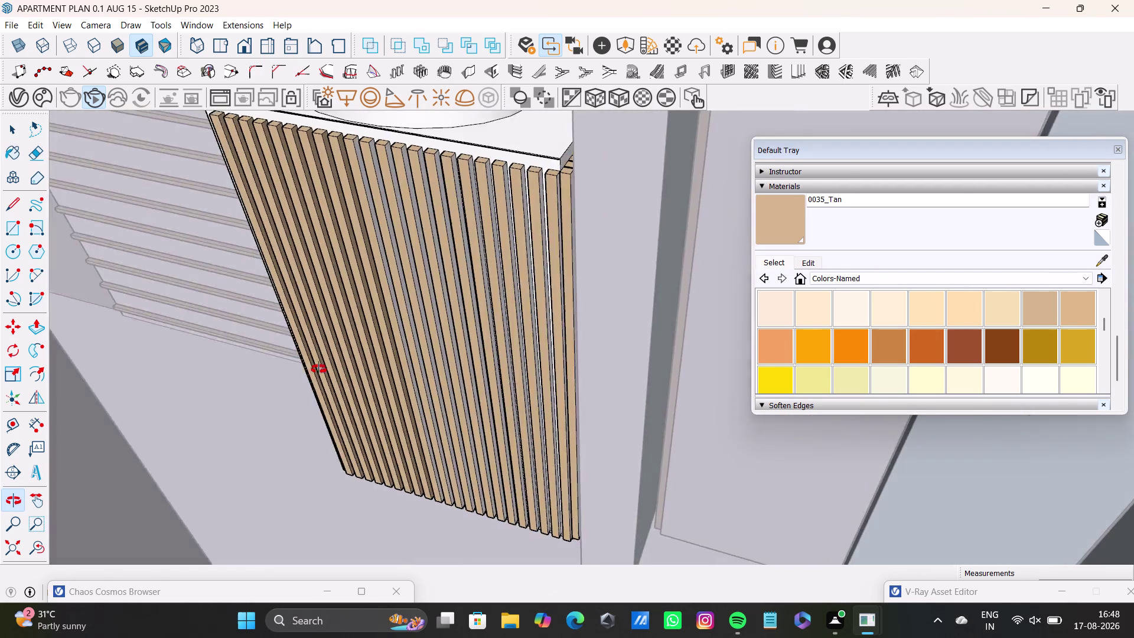
middle_drag(318, 369, 310, 430)
scroll(up, 3)
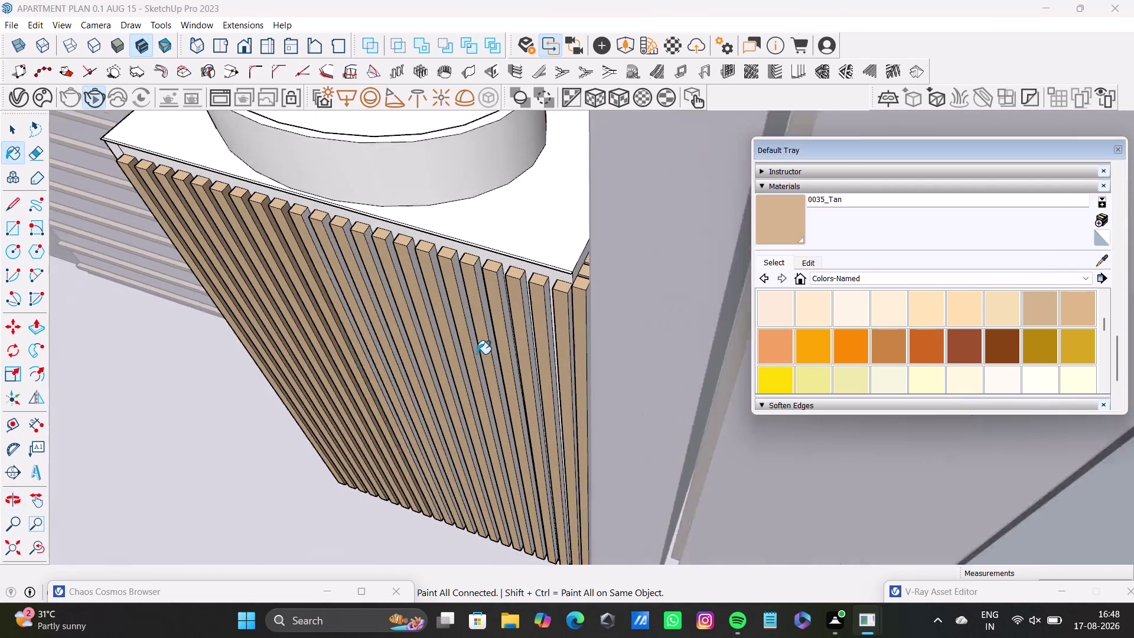
middle_drag(488, 350, 440, 301)
scroll(up, 3)
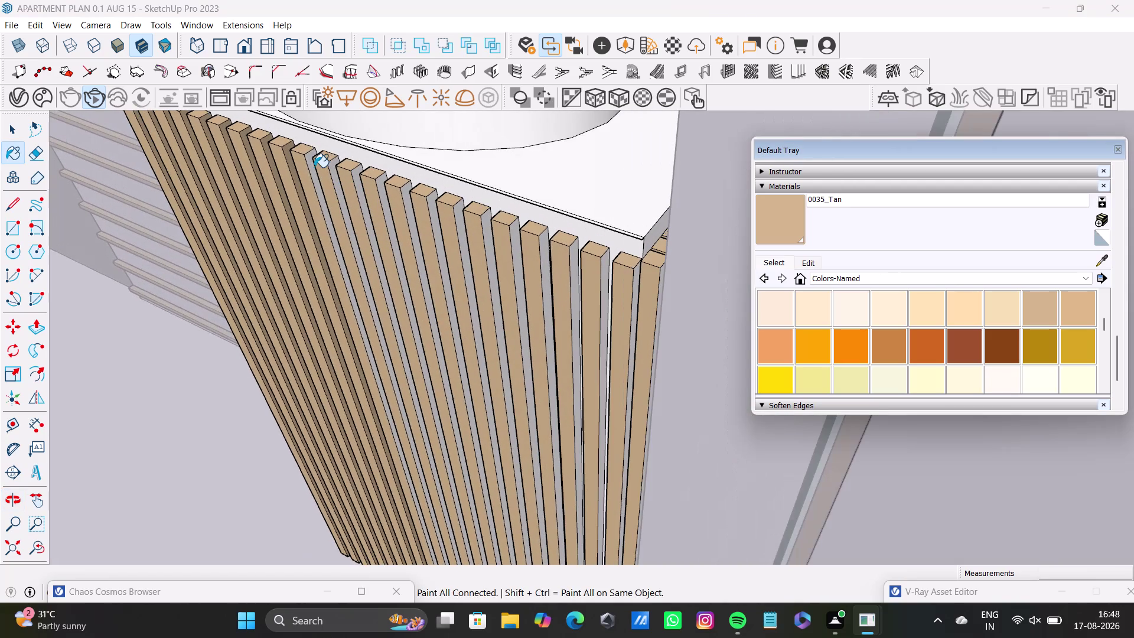
click(312, 165)
scroll(up, 3)
scroll(up, 3)
click(339, 164)
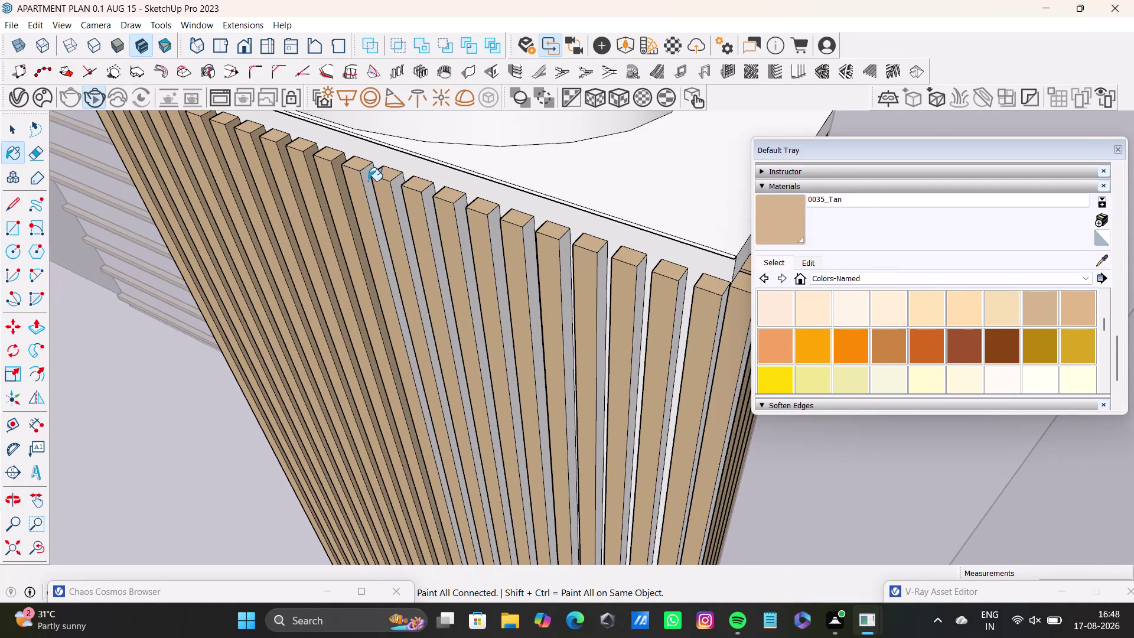
click(366, 180)
click(389, 189)
click(395, 189)
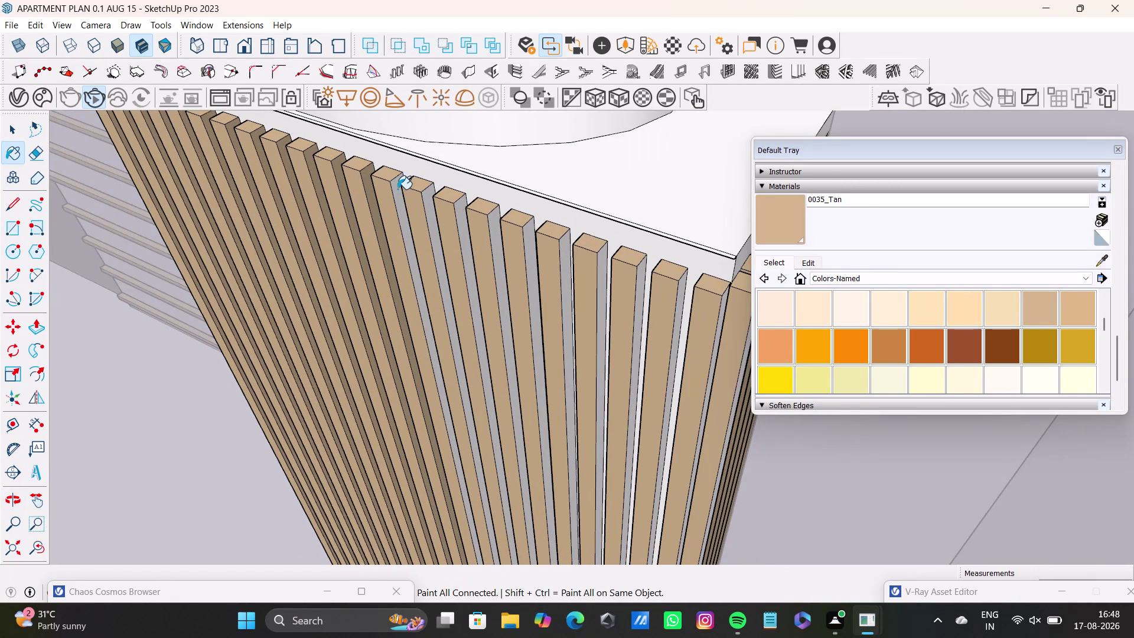
Paint the rest of the white gaps tan through to the right end of the row.
click(425, 201)
click(457, 212)
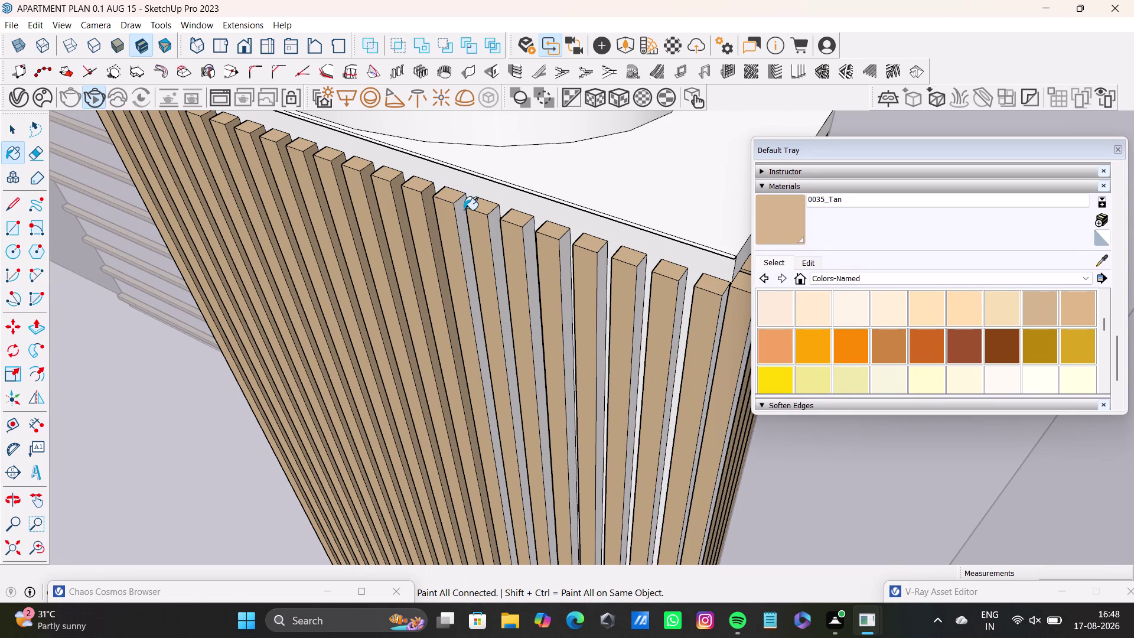
click(491, 230)
click(525, 239)
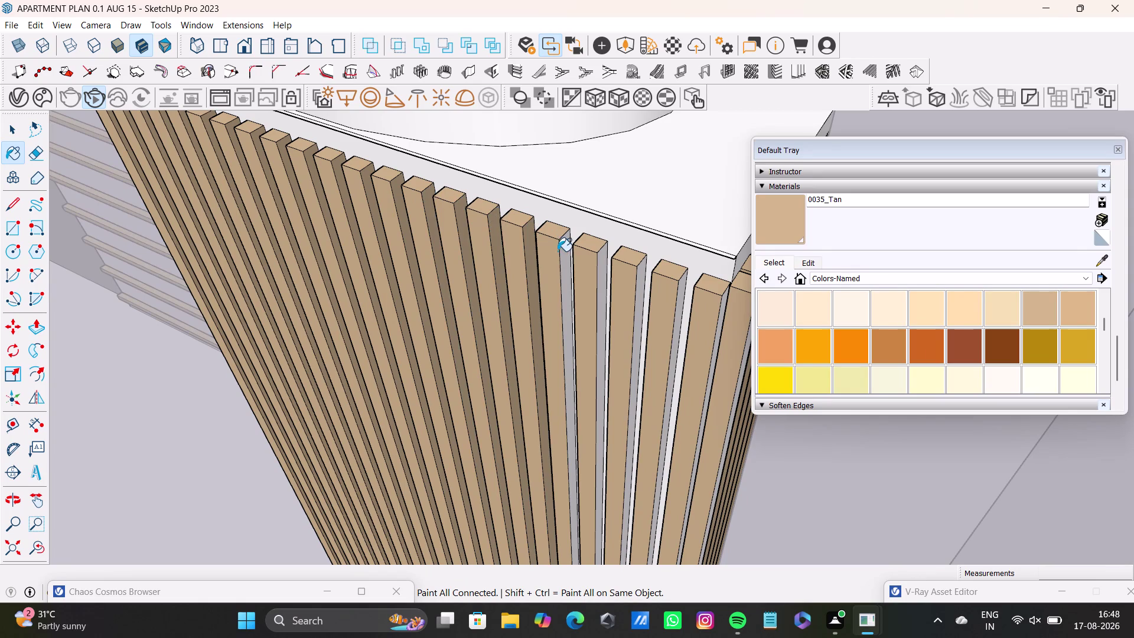
click(559, 253)
click(567, 259)
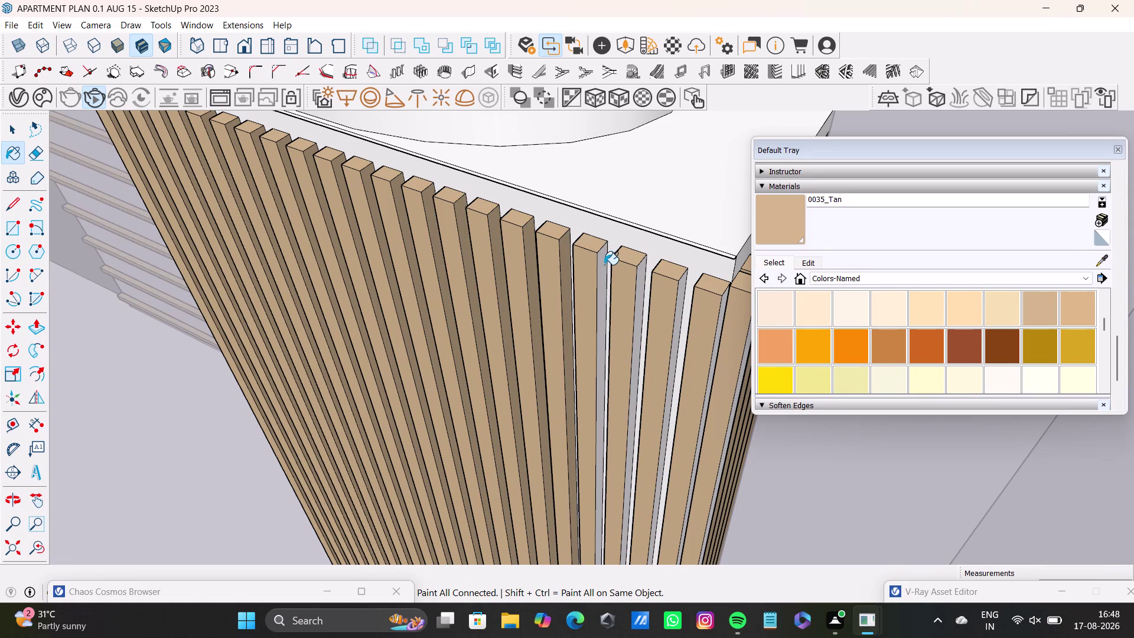
click(604, 264)
click(643, 284)
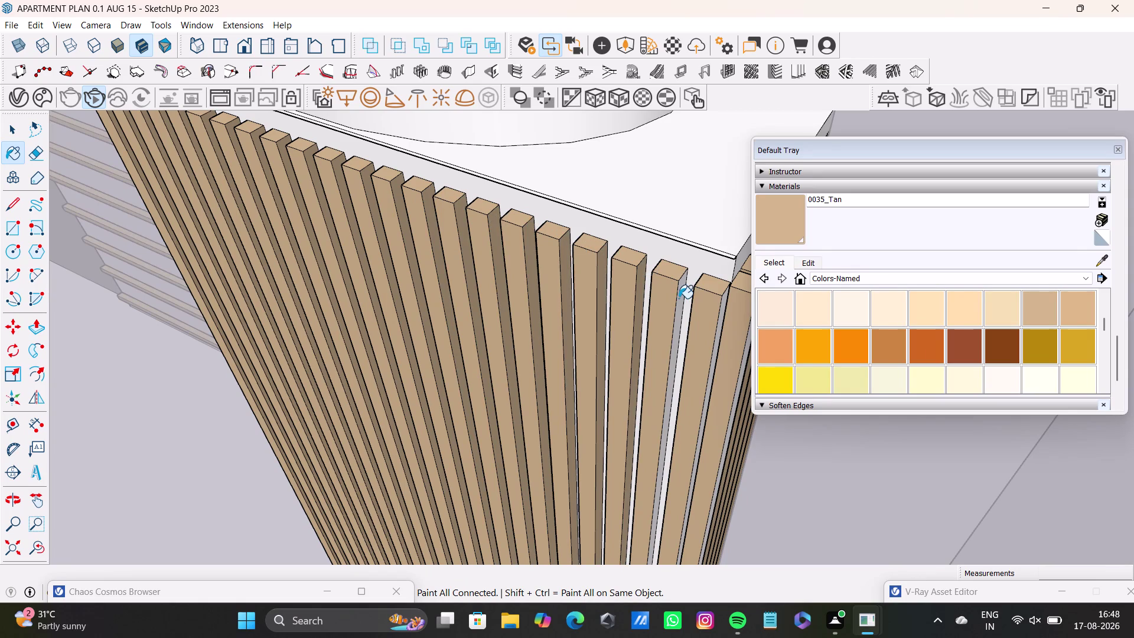
click(678, 298)
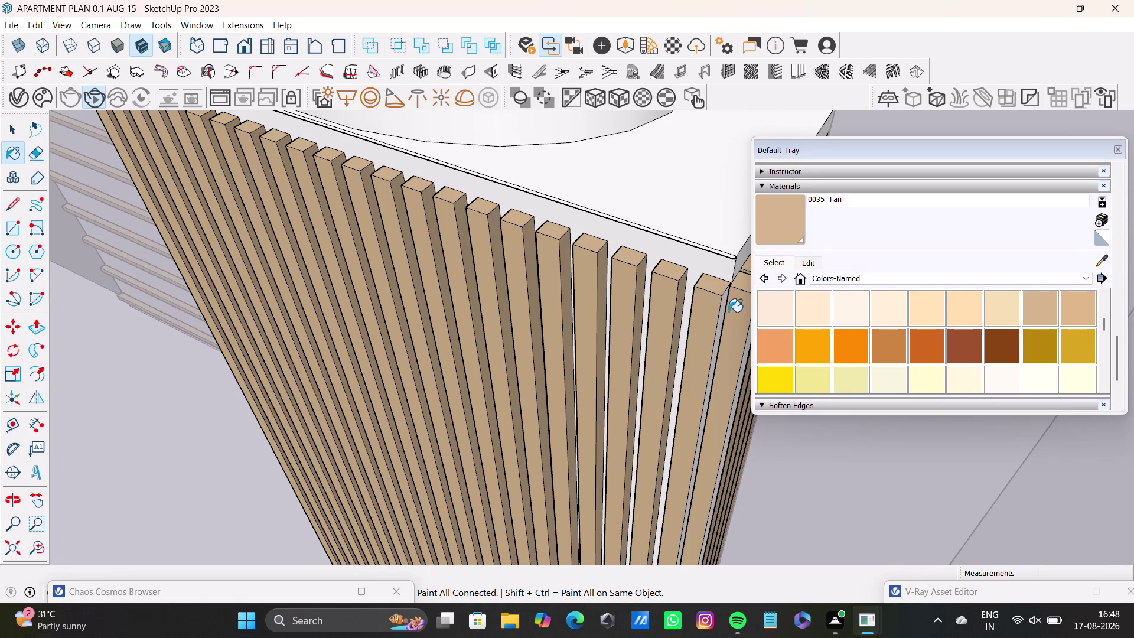